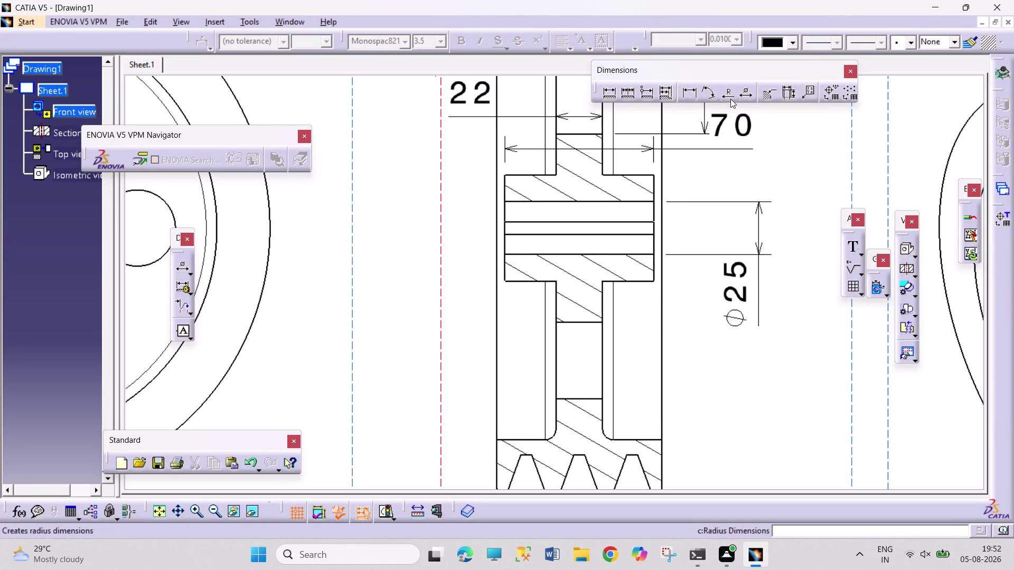
Add a Ø50 diameter dimension across the hub, placed right of the section.
click(747, 92)
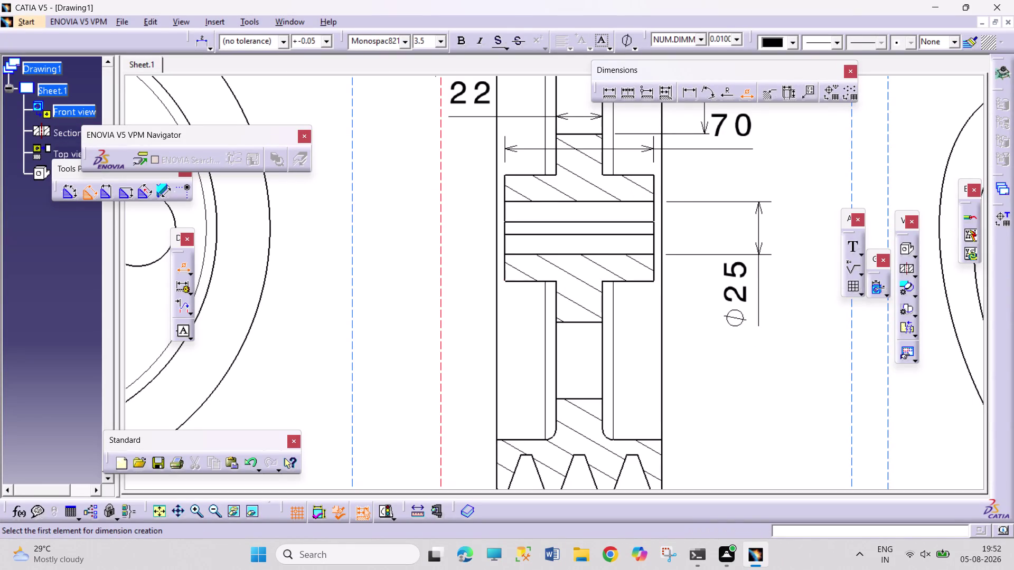
click(647, 174)
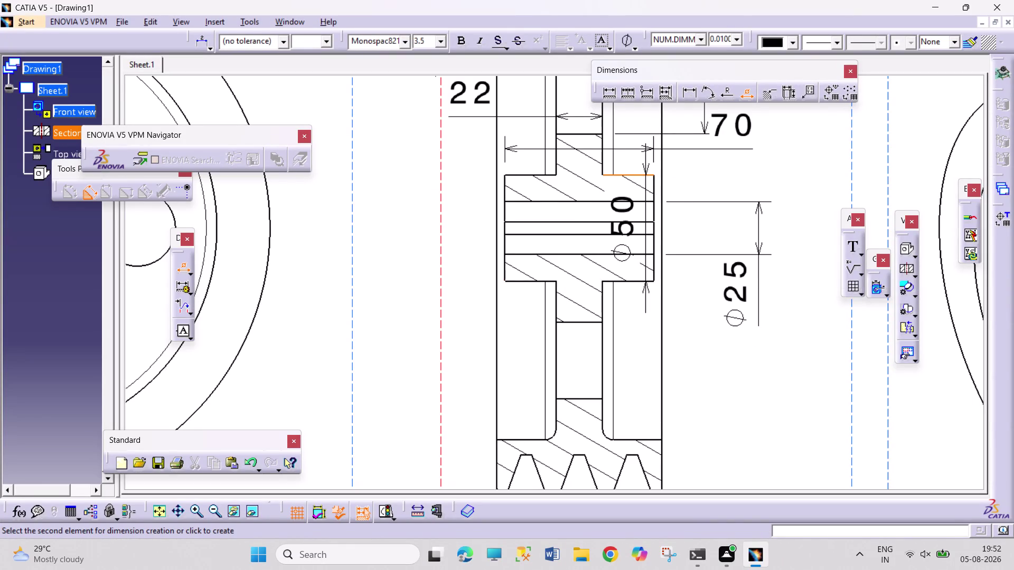
click(823, 237)
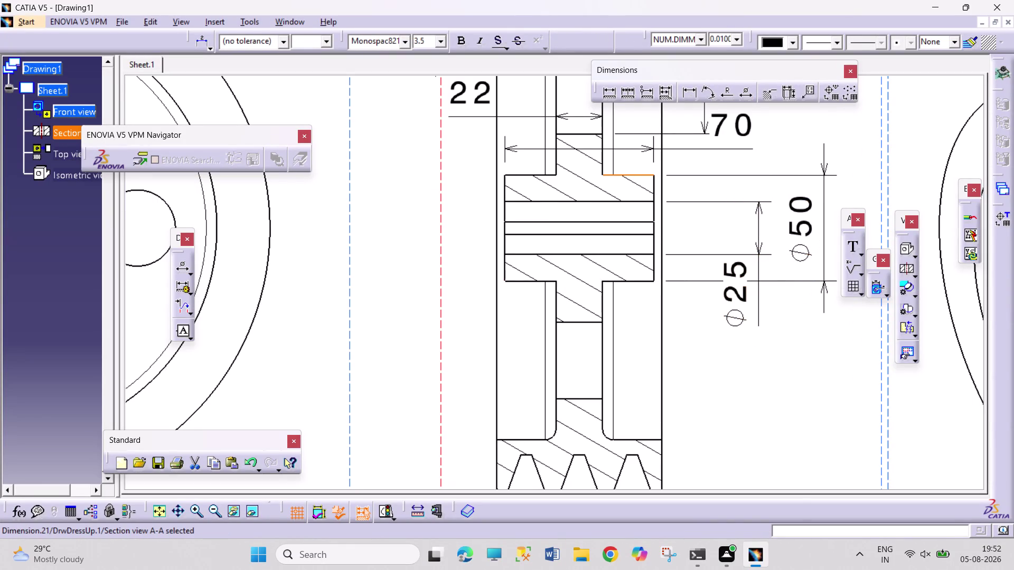
click(806, 340)
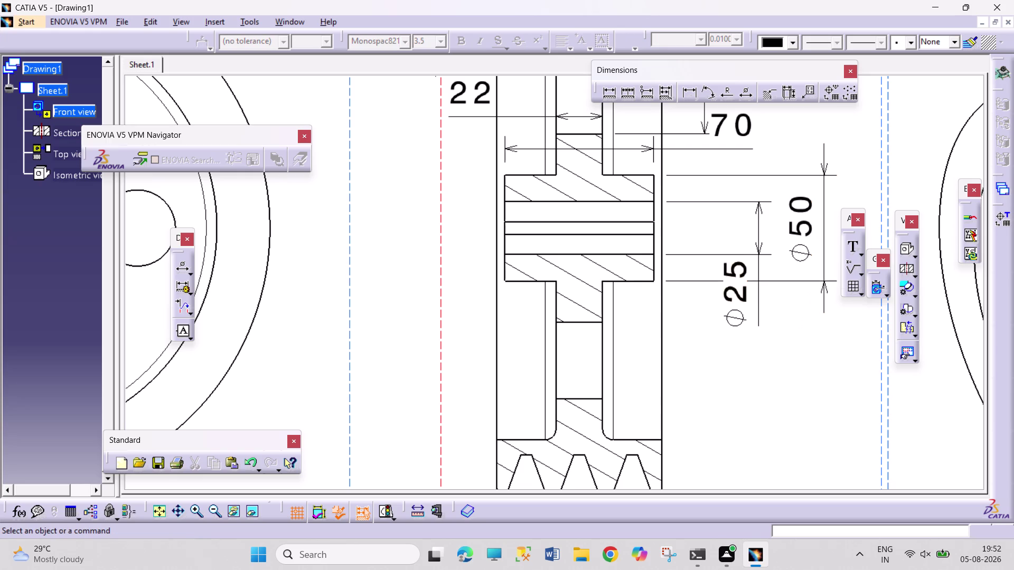
Drag the Ø25 dimension lower, then bring the upper section into view.
drag(730, 296, 747, 295)
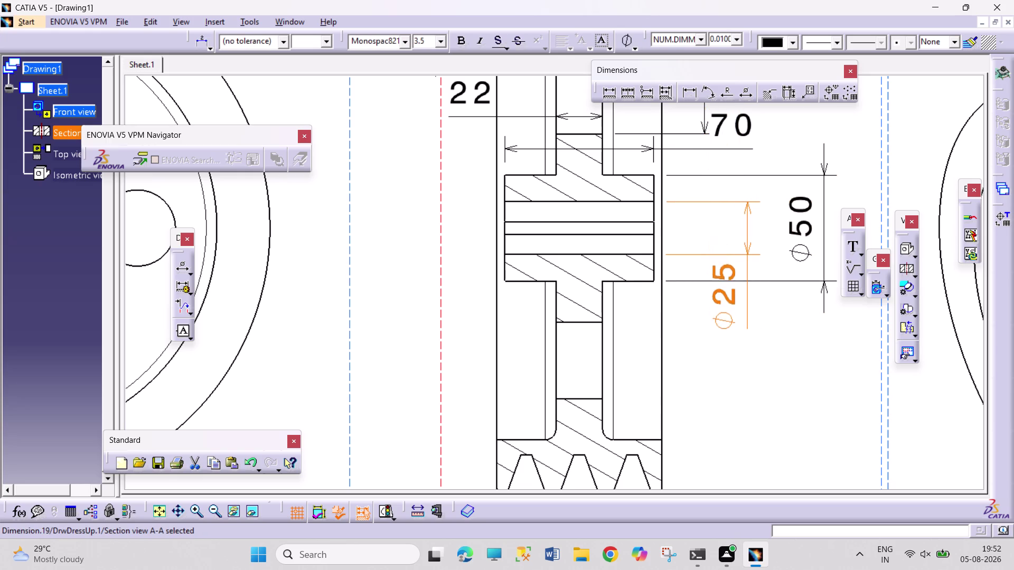
drag(747, 295, 751, 321)
click(809, 377)
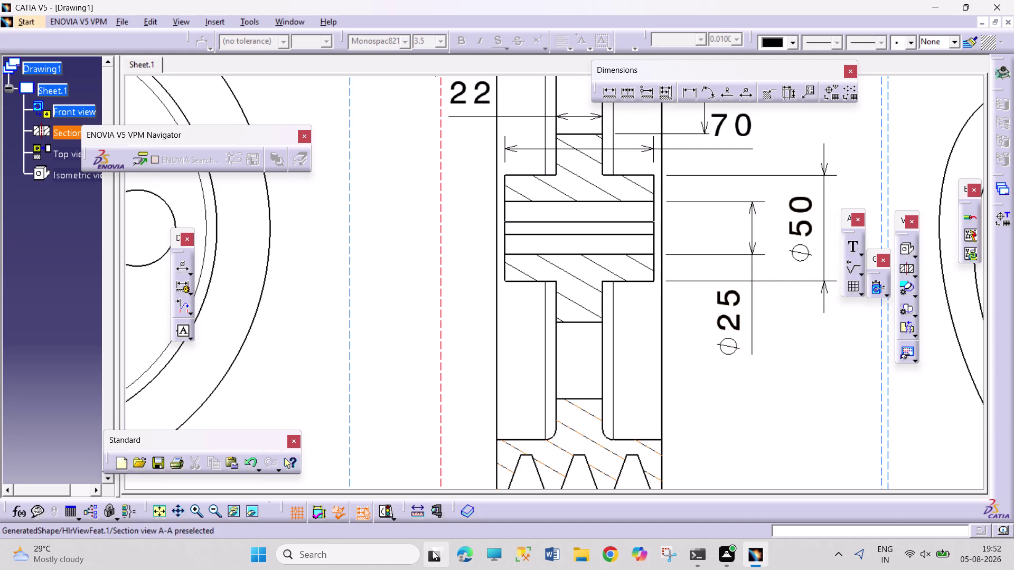
click(216, 512)
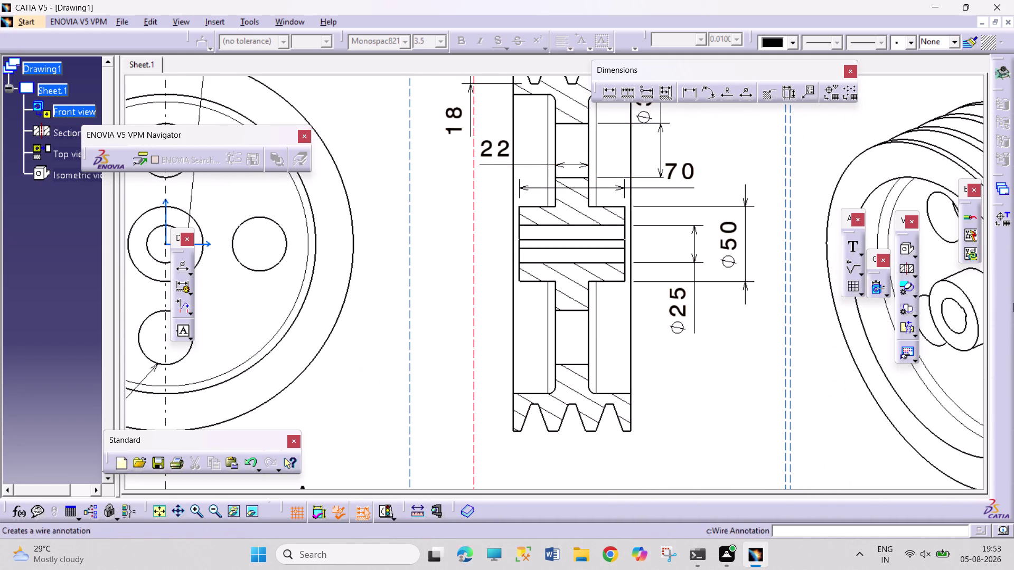
middle_drag(704, 359, 696, 364)
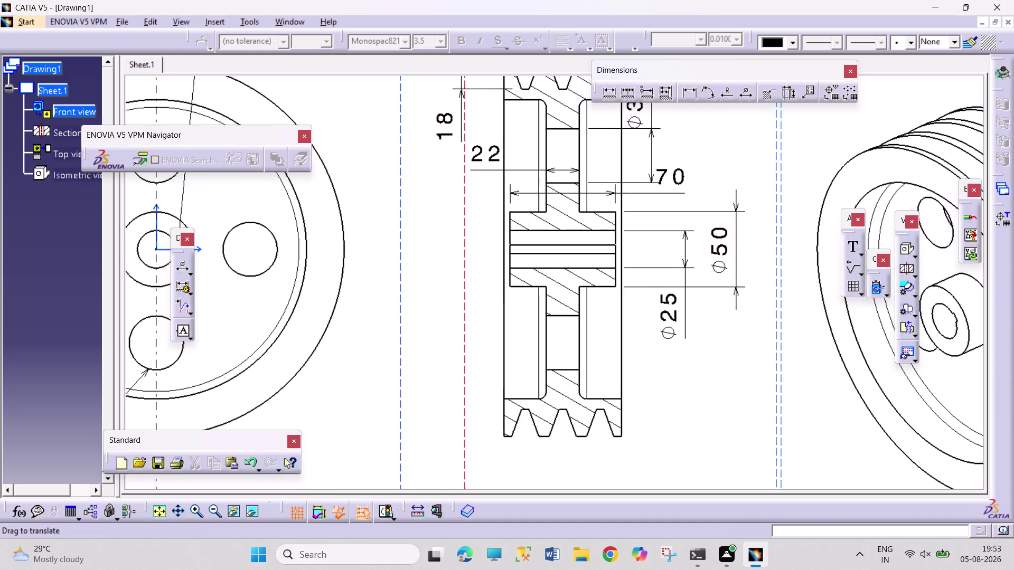
middle_drag(695, 364, 656, 419)
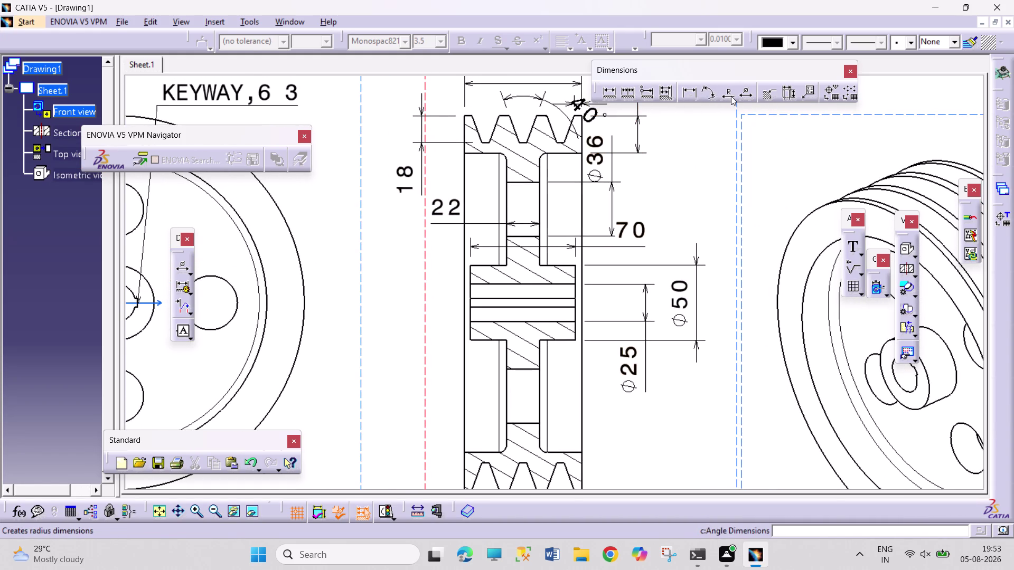
Dimension the pulley's outer rim as Ø250, placed to the right.
click(744, 95)
middle_drag(613, 450, 613, 450)
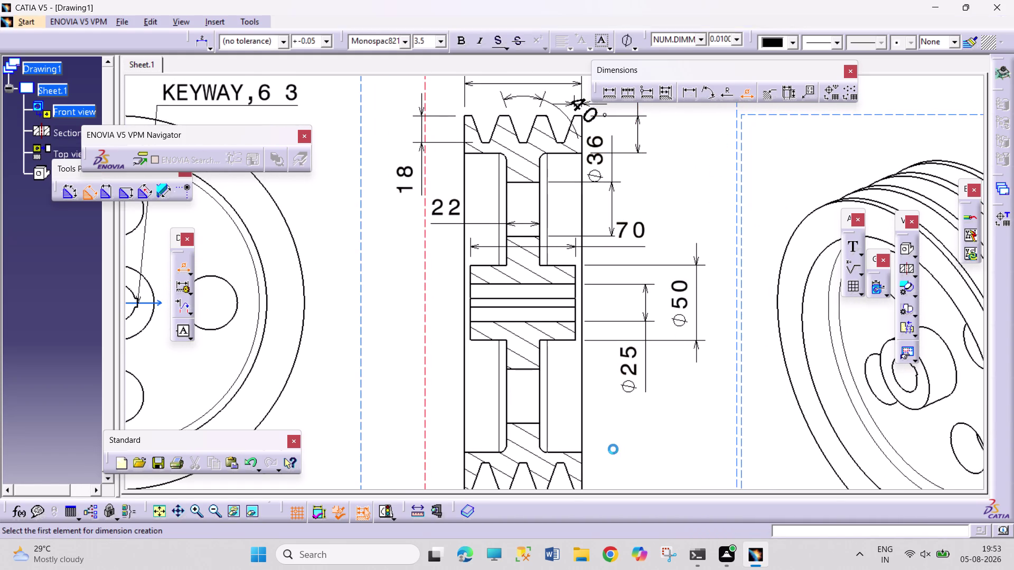
middle_drag(613, 450, 604, 342)
click(570, 381)
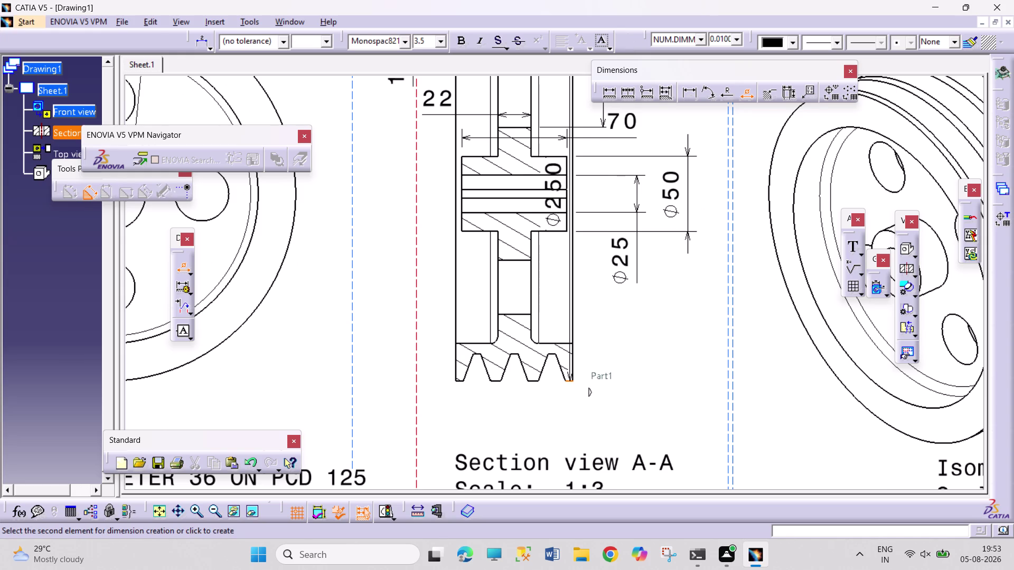
click(728, 295)
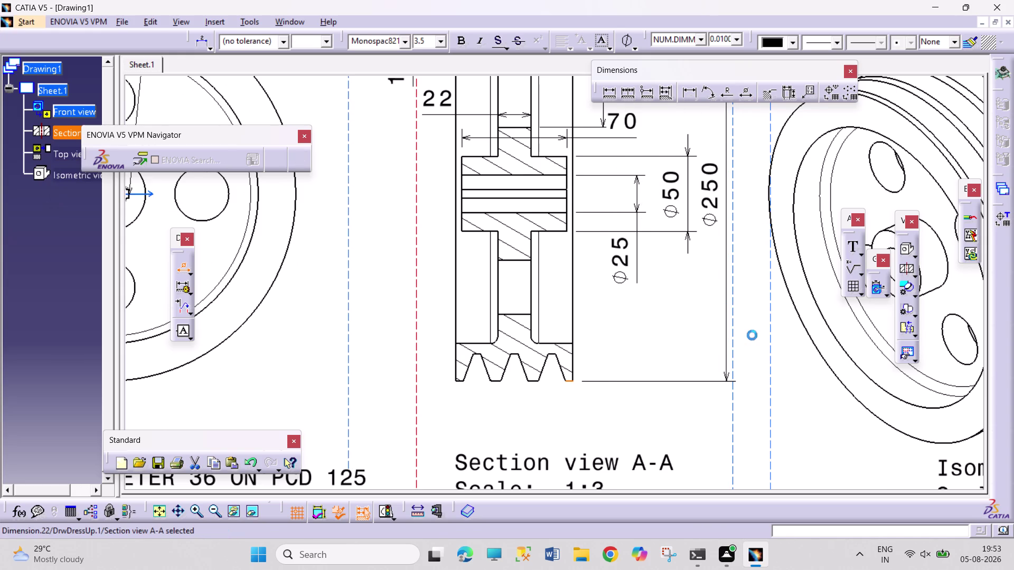
click(801, 401)
Shift the Ø25 dimension upward and reposition its text.
drag(627, 264, 627, 264)
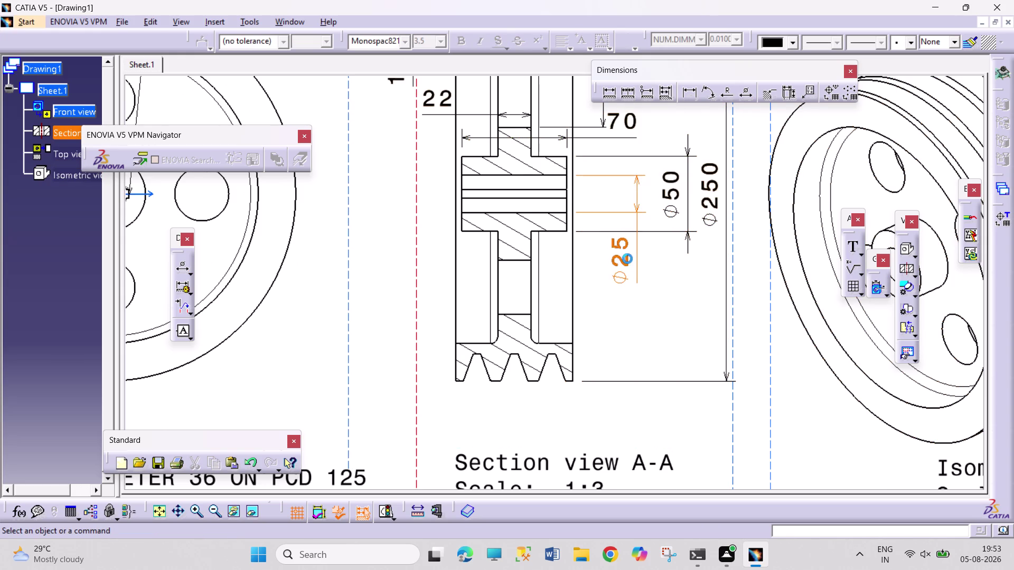
drag(627, 263, 625, 252)
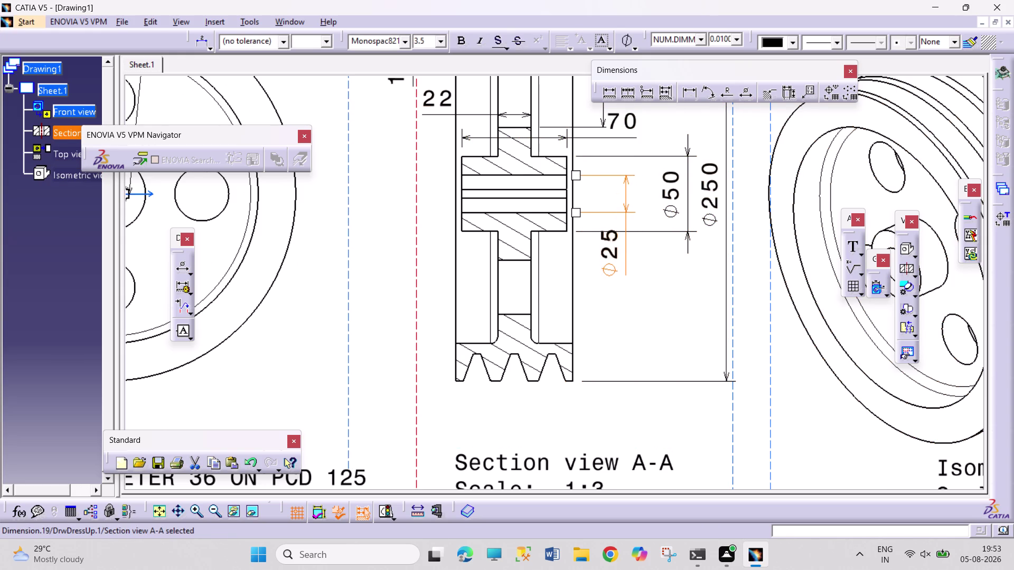
drag(611, 263, 615, 281)
click(659, 310)
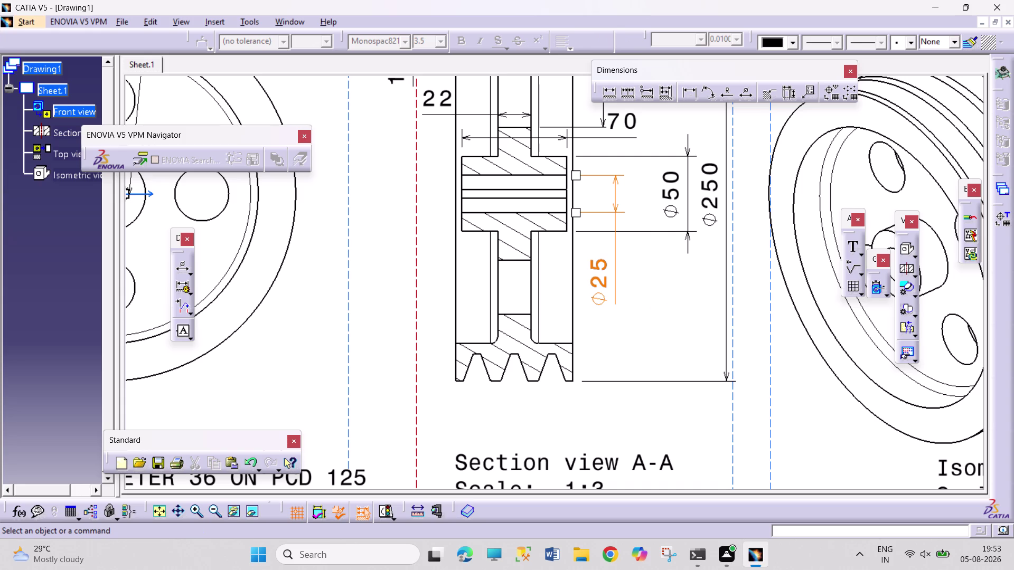
Move the Ø36 dimension further right, clear of the grooves.
middle_drag(659, 308, 660, 368)
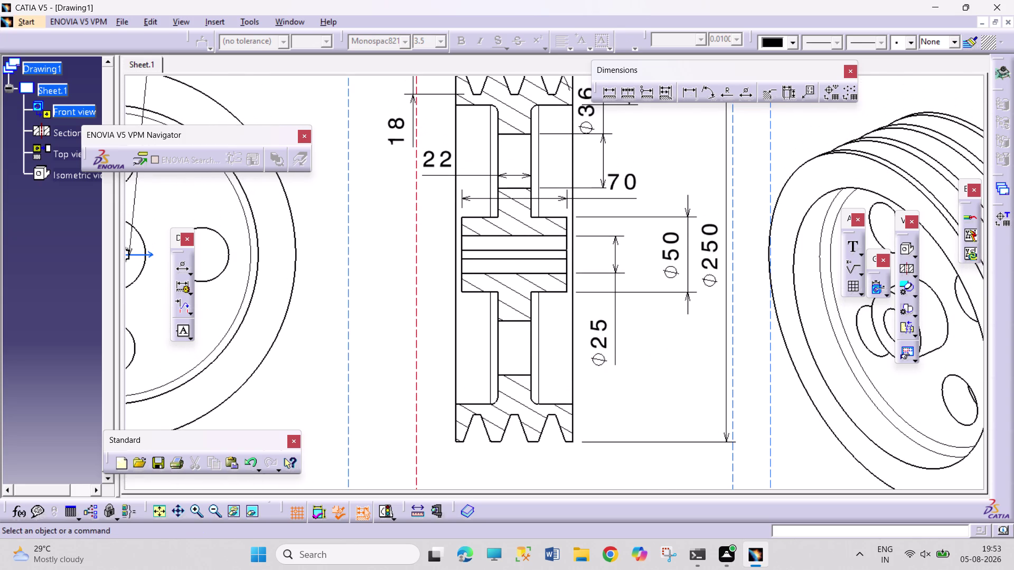
middle_drag(654, 319, 671, 410)
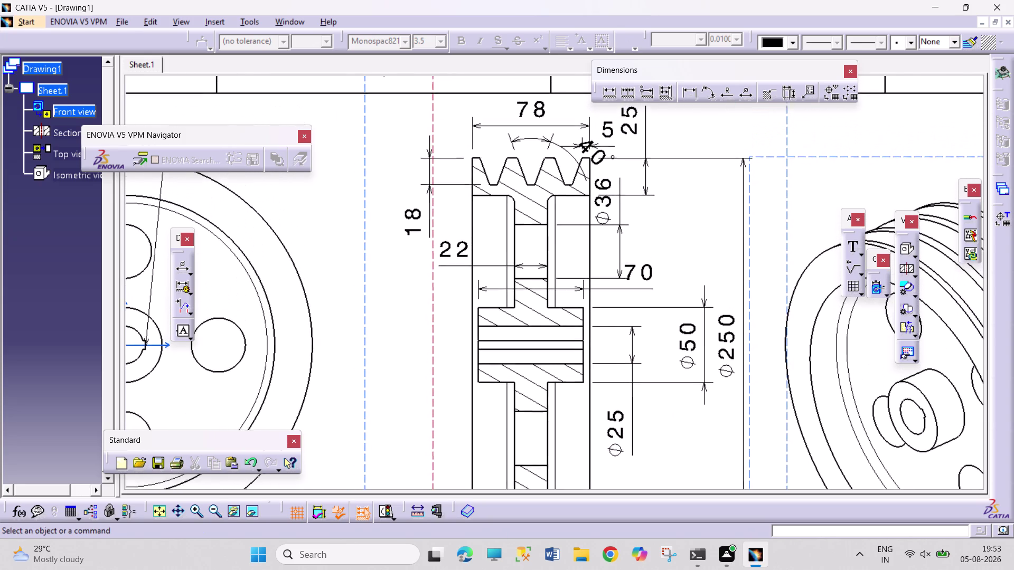
middle_drag(671, 410, 671, 416)
drag(608, 213, 690, 226)
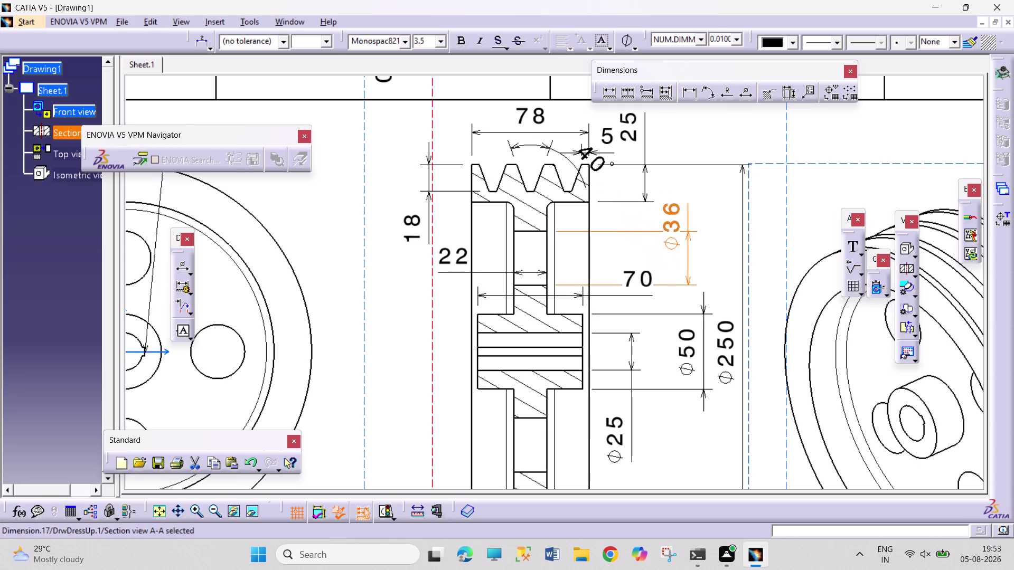
drag(690, 225, 694, 237)
click(720, 268)
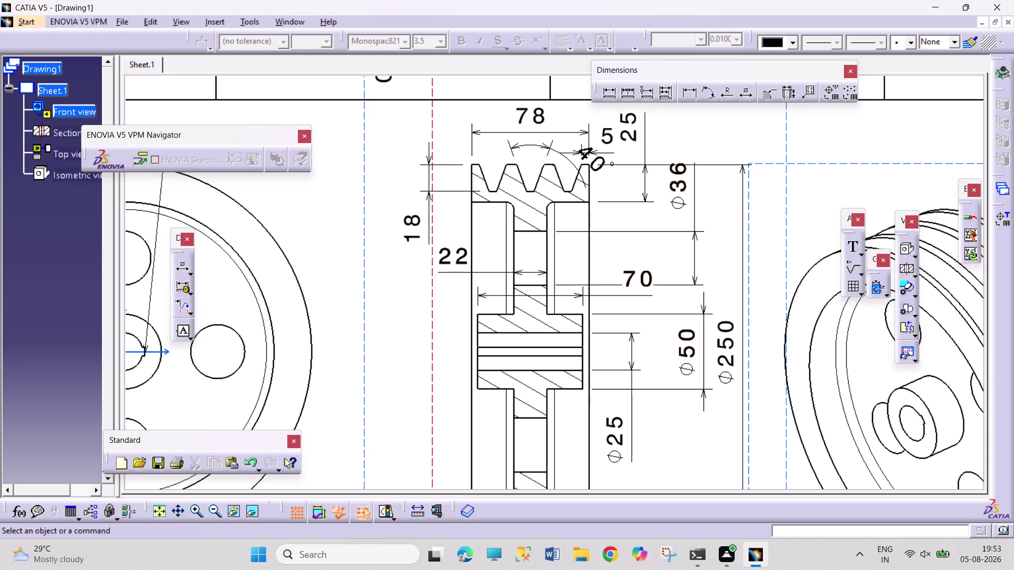
Nudge the 40° angle dimension away from its neighbours, then show the whole sheet.
drag(595, 159, 607, 177)
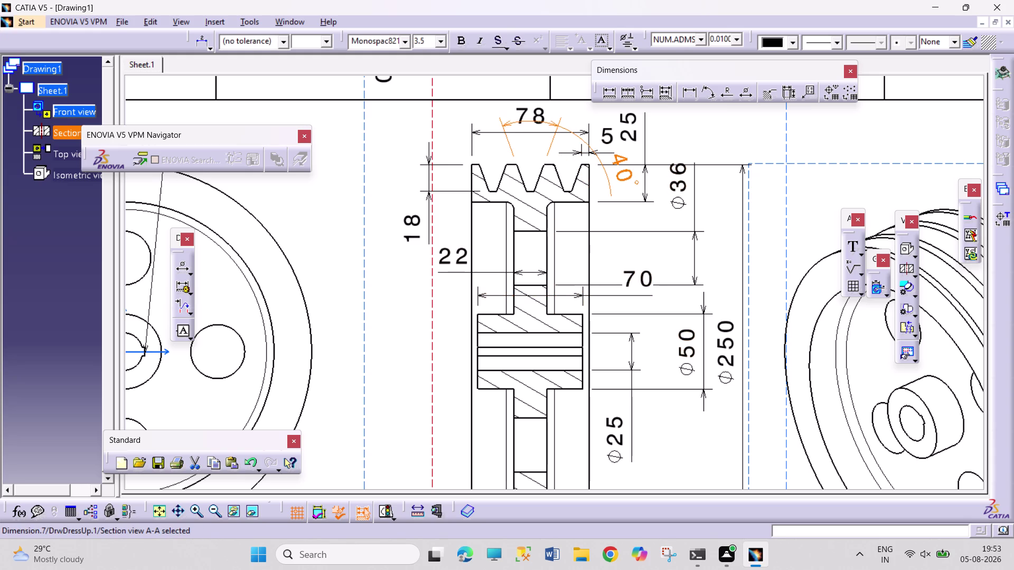
drag(607, 178, 607, 179)
click(685, 142)
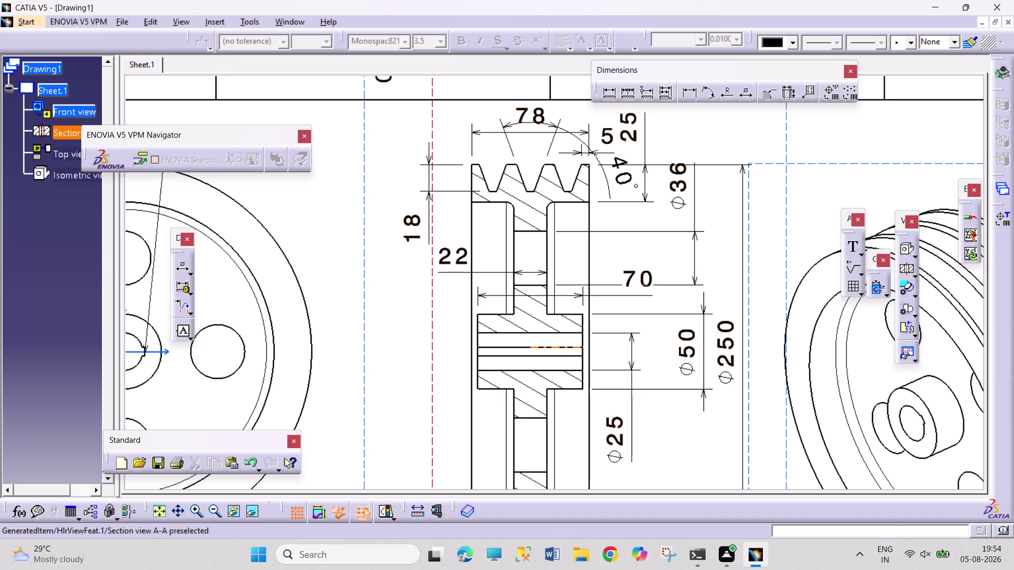
click(164, 506)
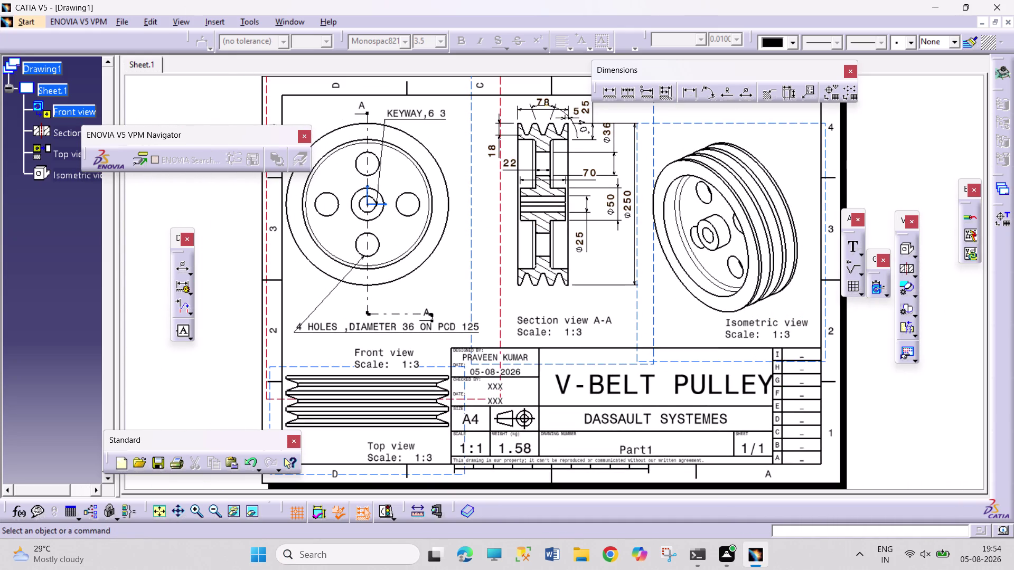
Open and dismiss the front view's context menu, then select the front view.
right_click(504, 286)
right_click(501, 276)
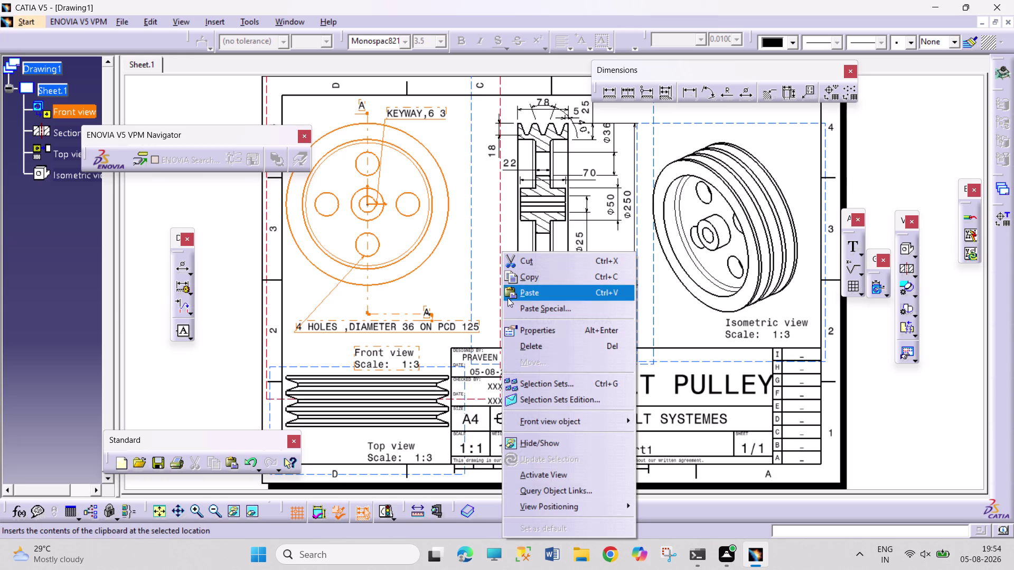
click(681, 317)
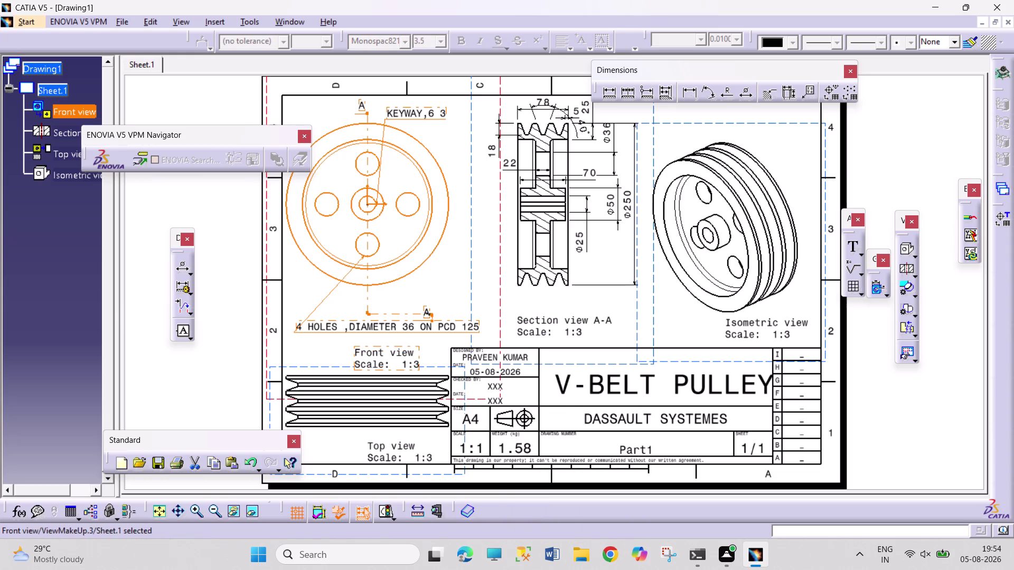
double_click(685, 307)
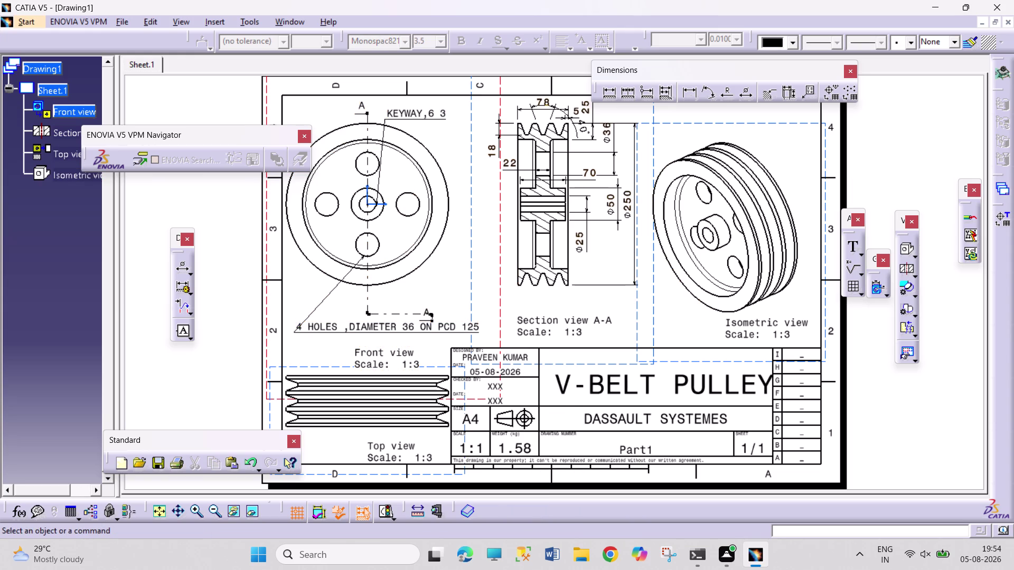
right_click(502, 274)
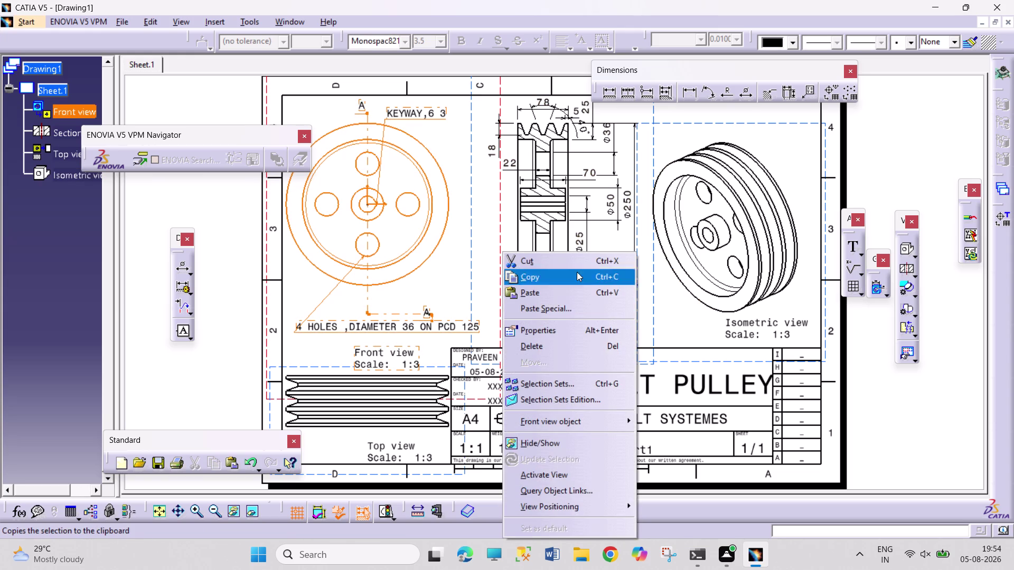
click(677, 319)
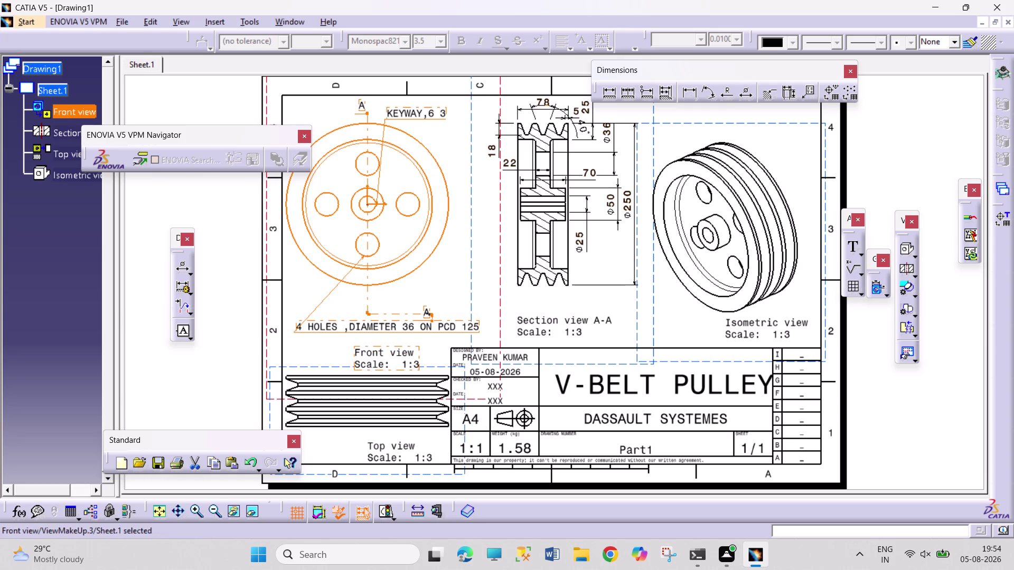
Open the contextual menu for Section view A-A.
double_click(564, 259)
right_click(542, 203)
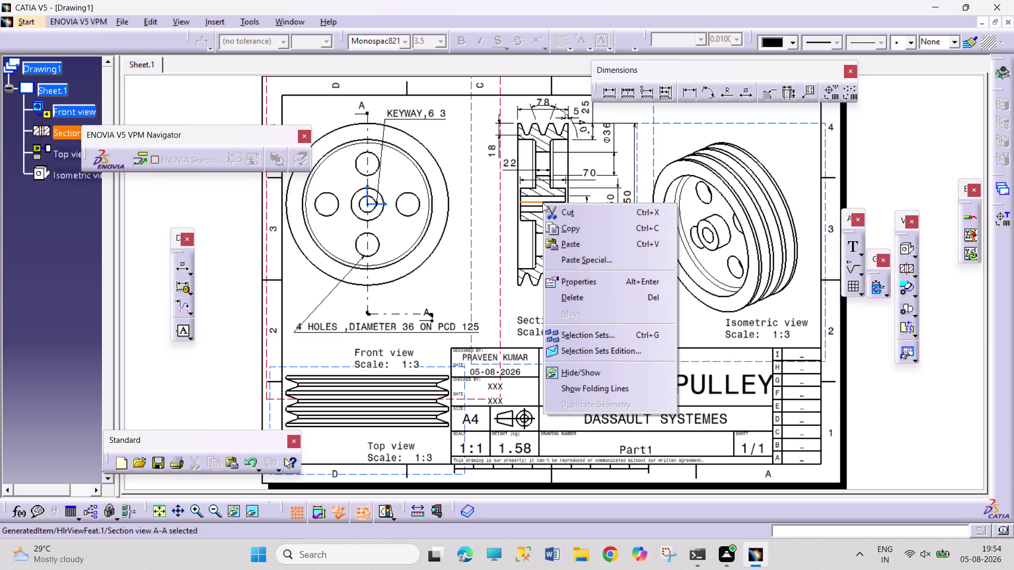
click(696, 131)
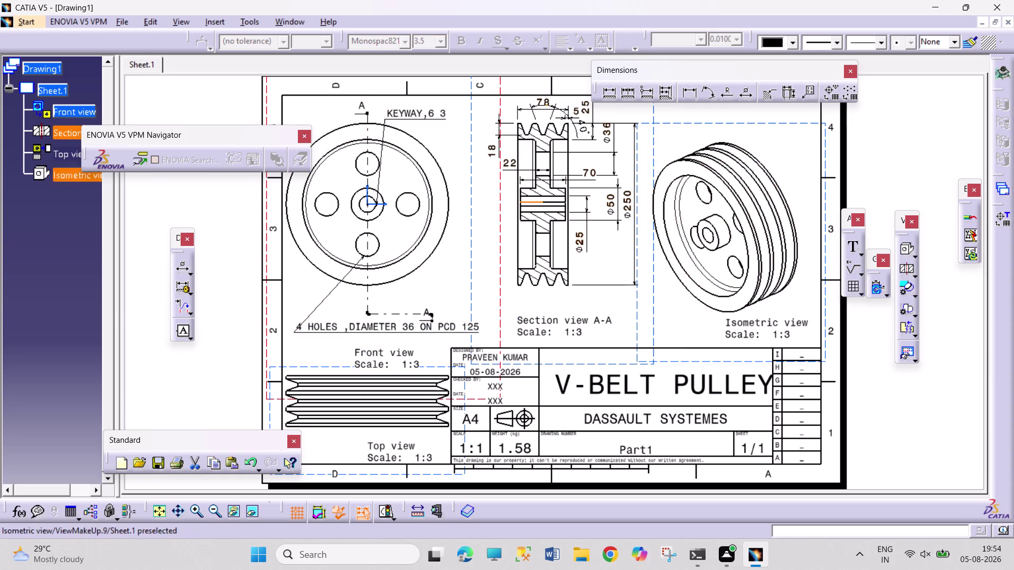
right_click(500, 299)
click(597, 323)
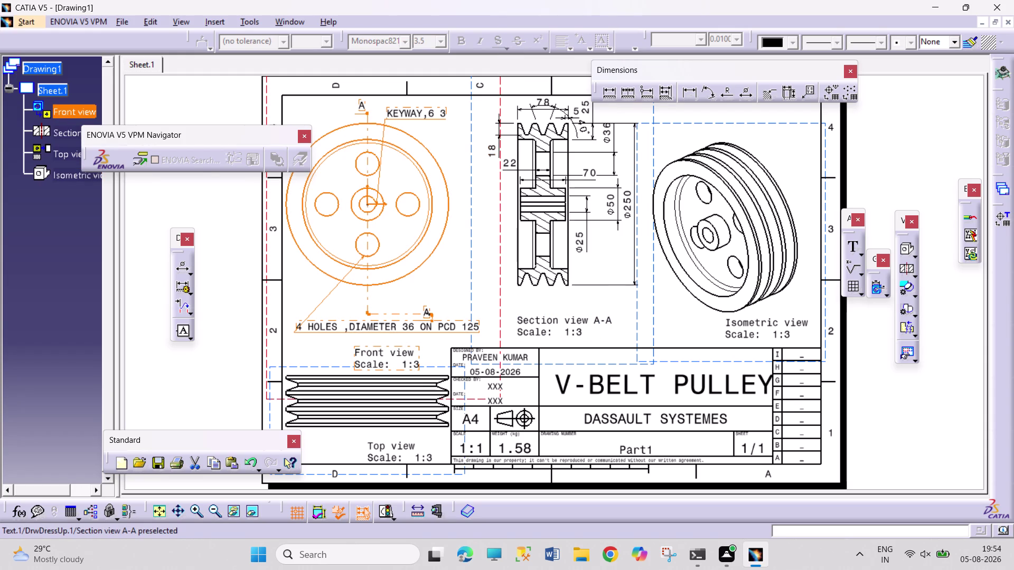
right_click(652, 322)
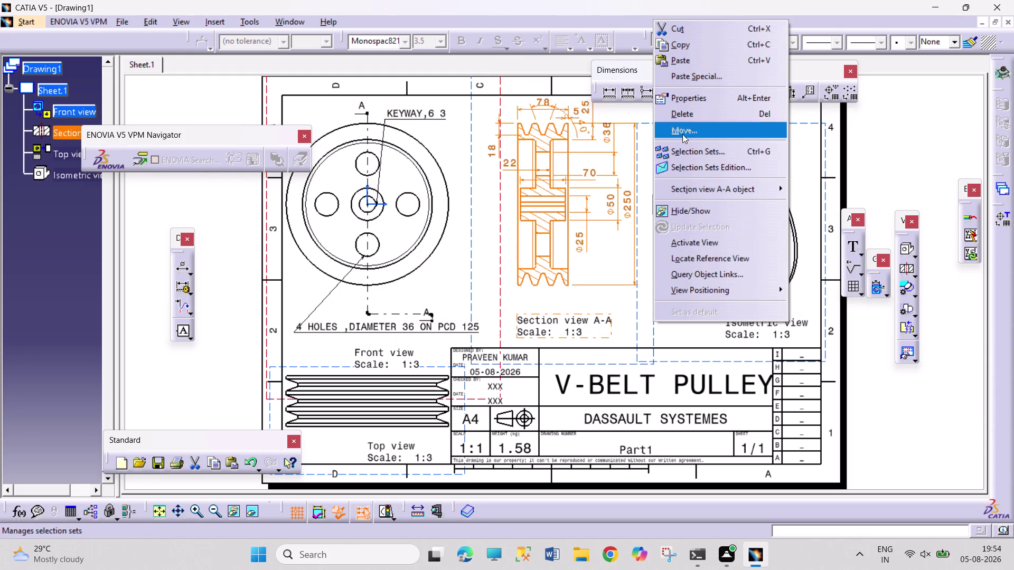
Turn on hidden lines, center lines and axes in Section view A-A properties.
click(691, 96)
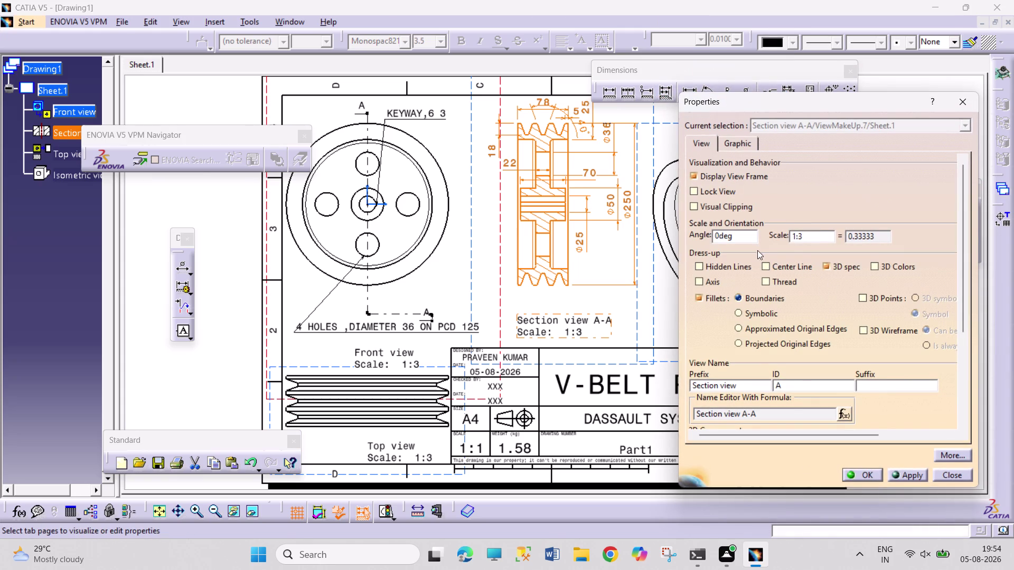
click(780, 265)
click(714, 265)
click(705, 283)
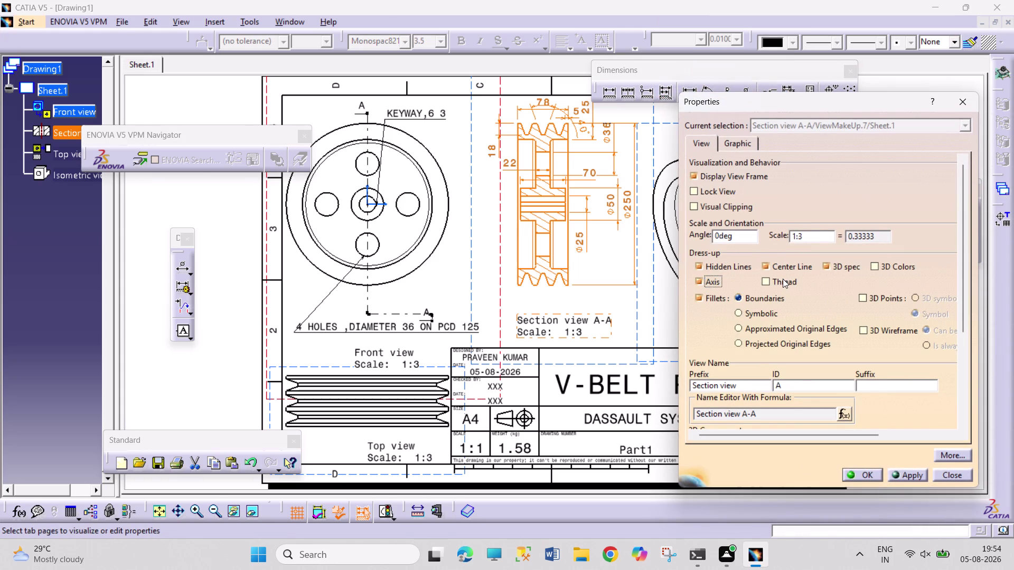
click(782, 279)
click(783, 279)
click(763, 280)
click(853, 470)
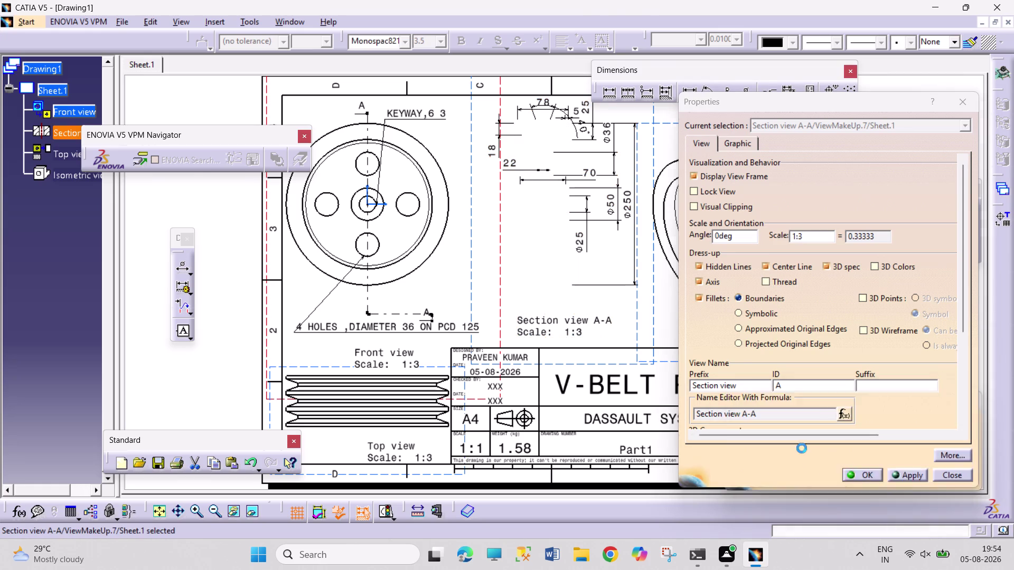
click(902, 428)
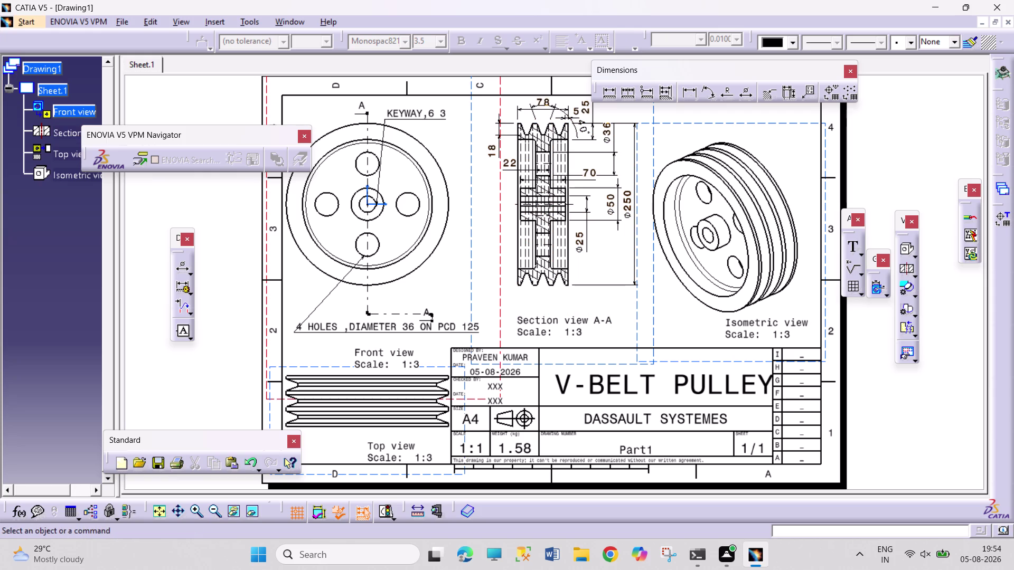
Turn center lines off in the section view's properties.
click(651, 323)
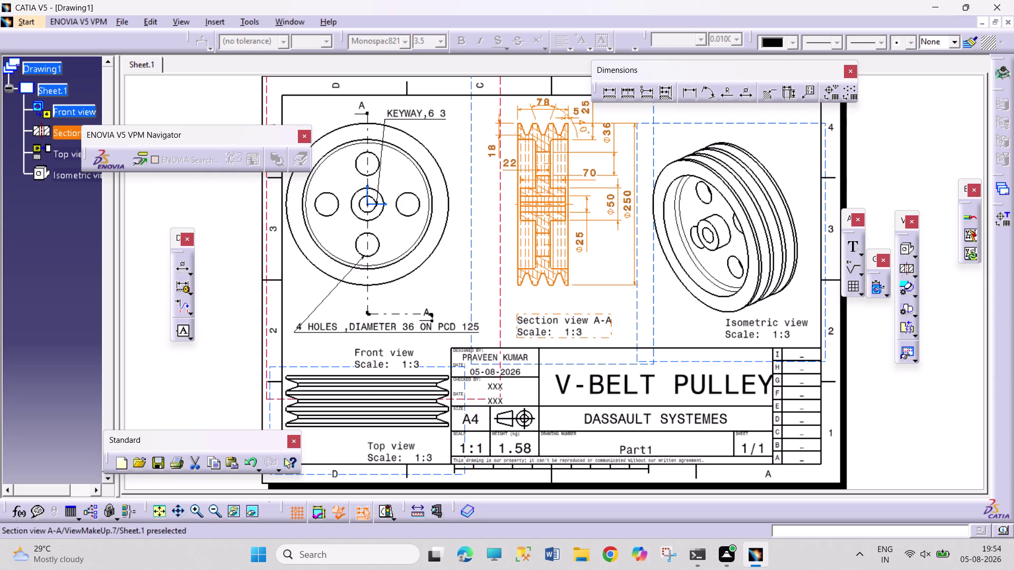
right_click(652, 323)
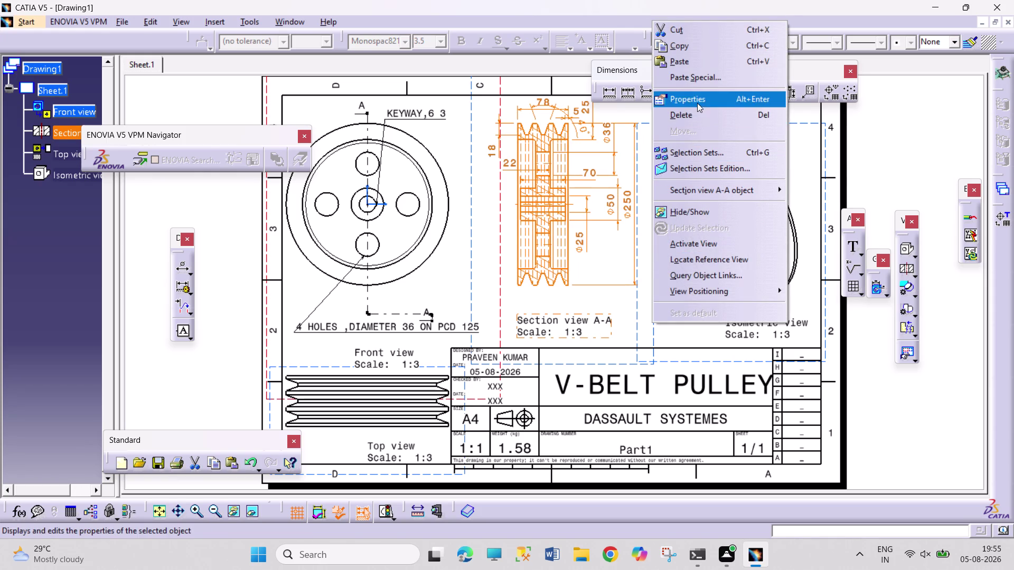
click(697, 103)
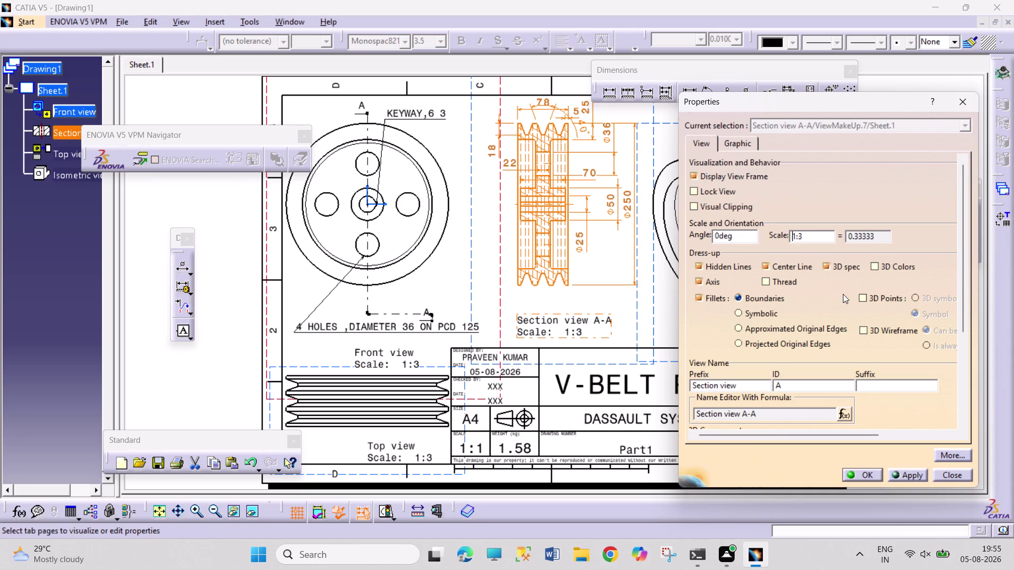
click(790, 268)
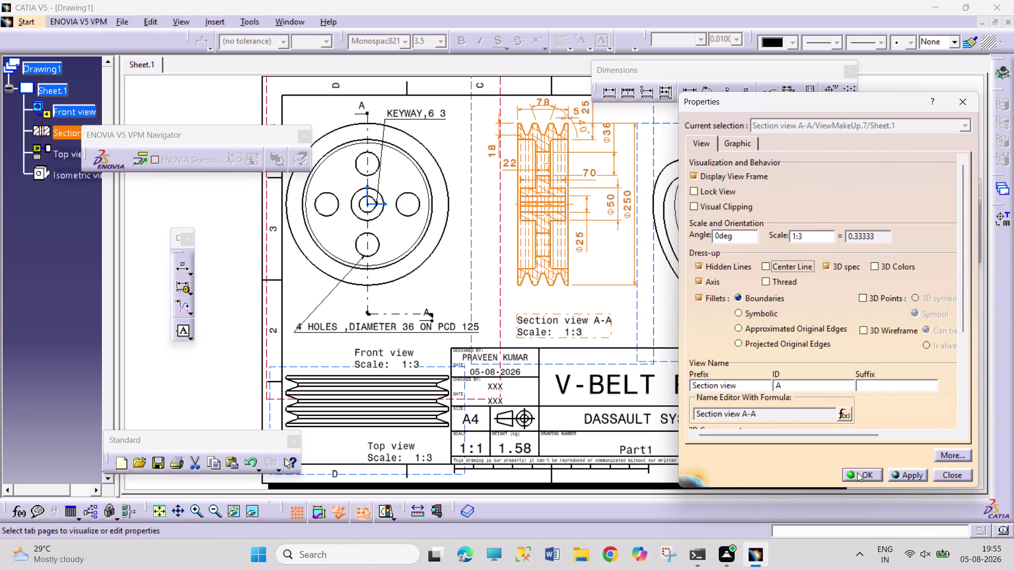
click(857, 473)
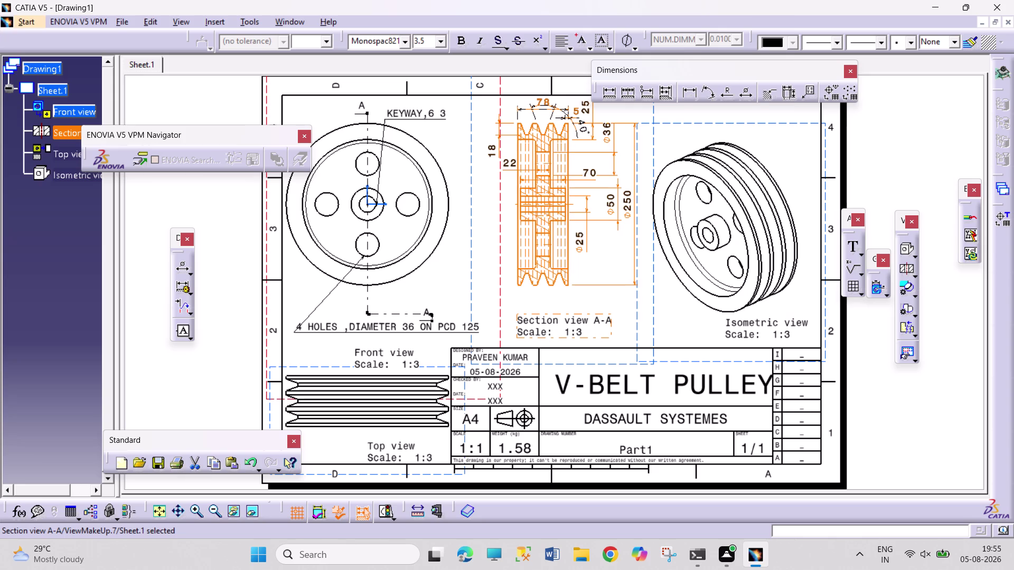
Turn off 3D specifications, restore center lines, and apply the section view settings.
right_click(655, 308)
click(708, 84)
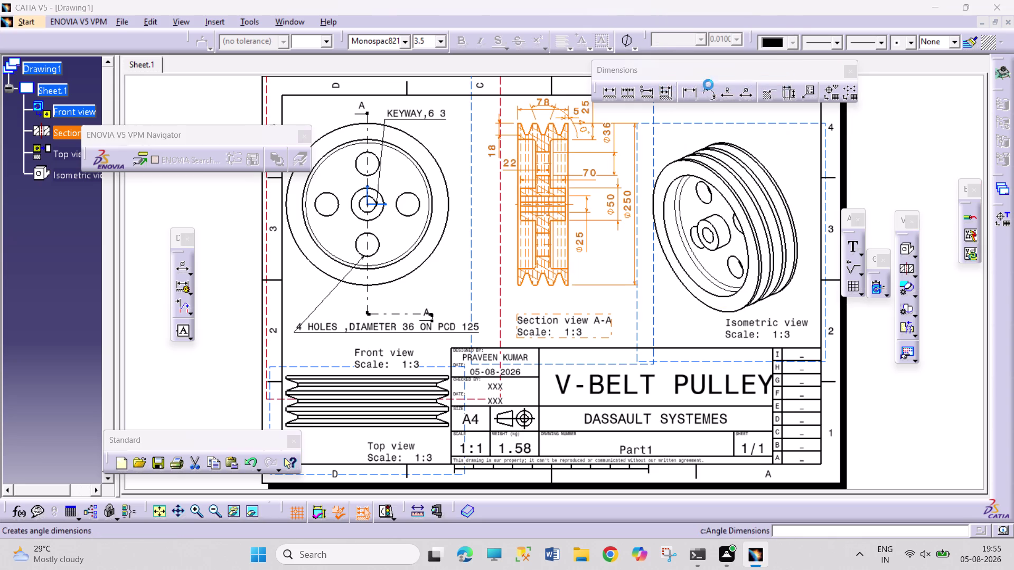
click(830, 267)
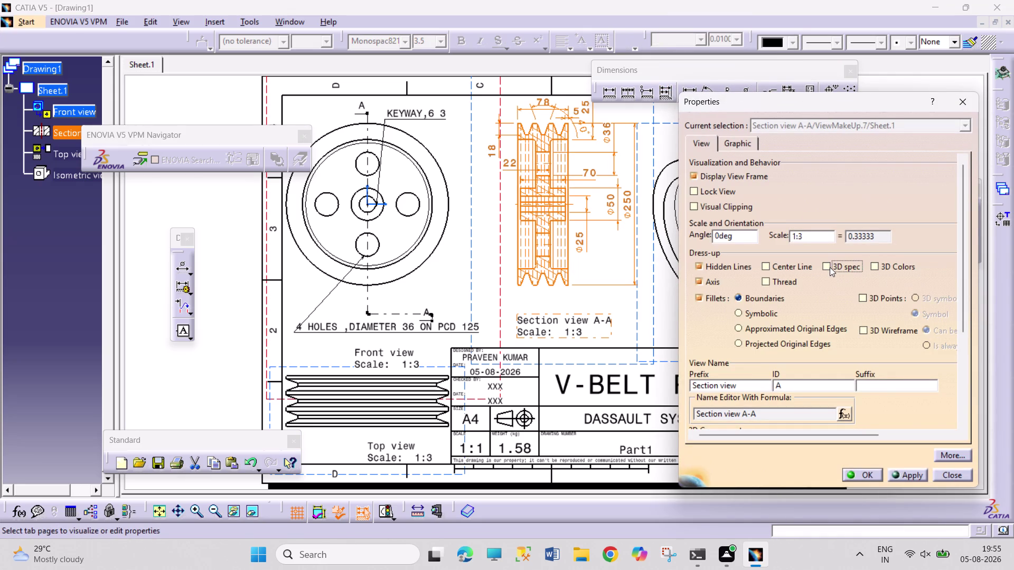
click(782, 264)
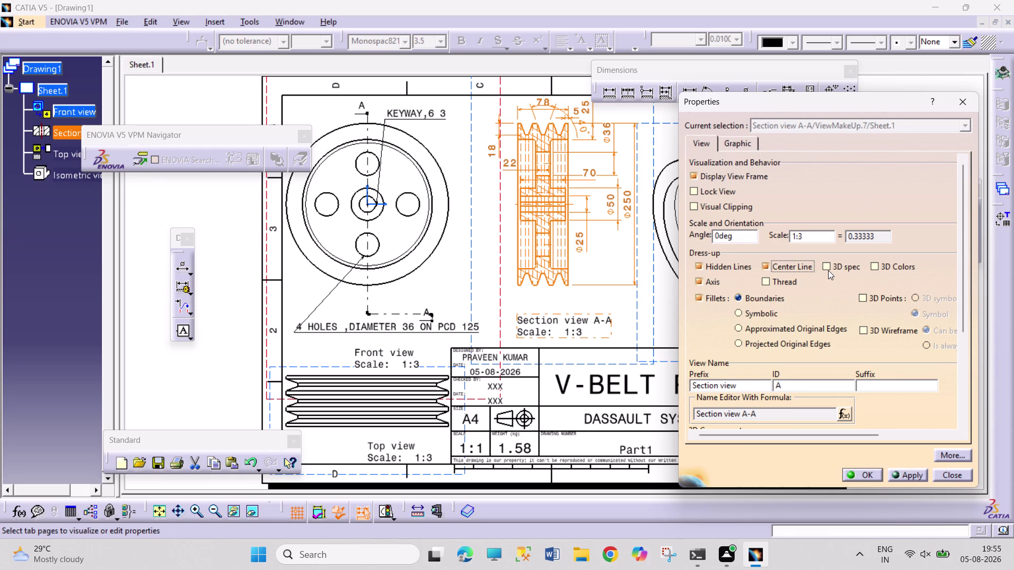
click(732, 269)
click(862, 471)
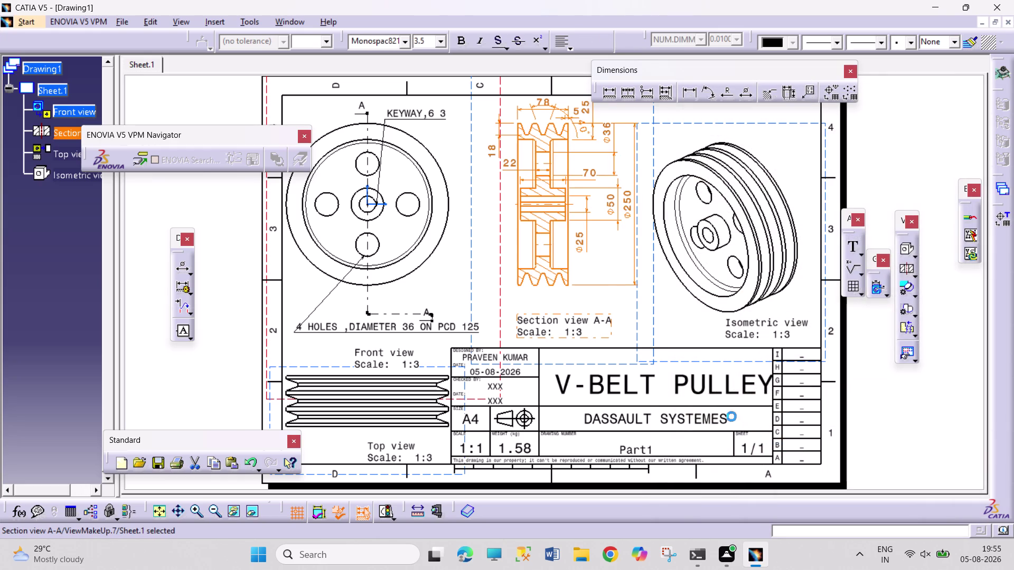
click(893, 384)
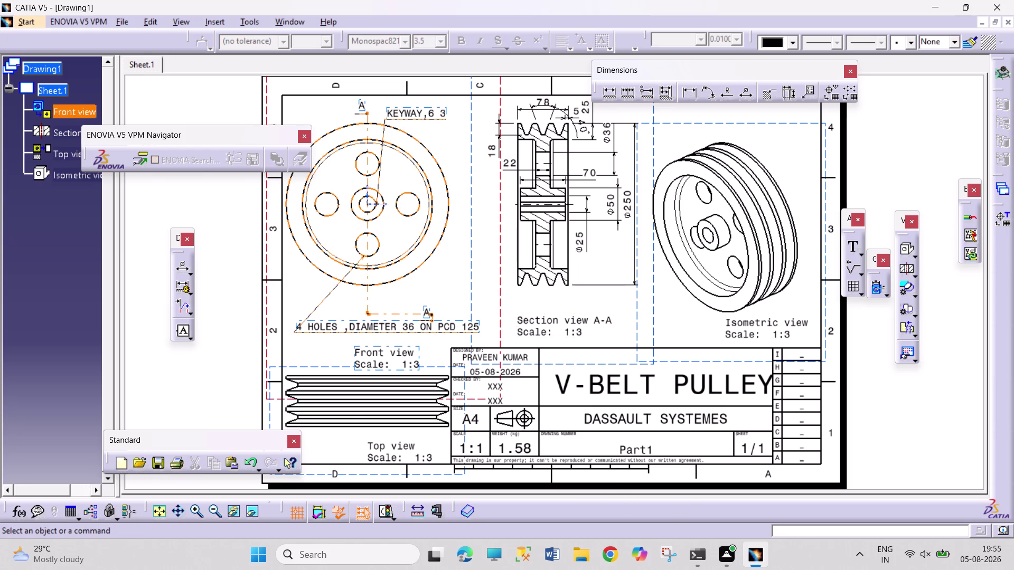
click(158, 512)
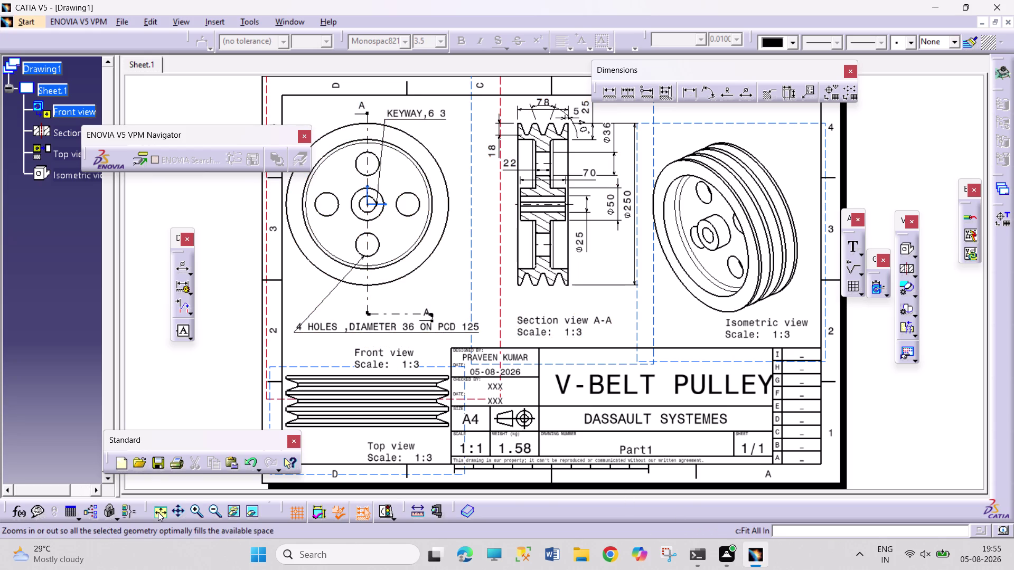
click(162, 512)
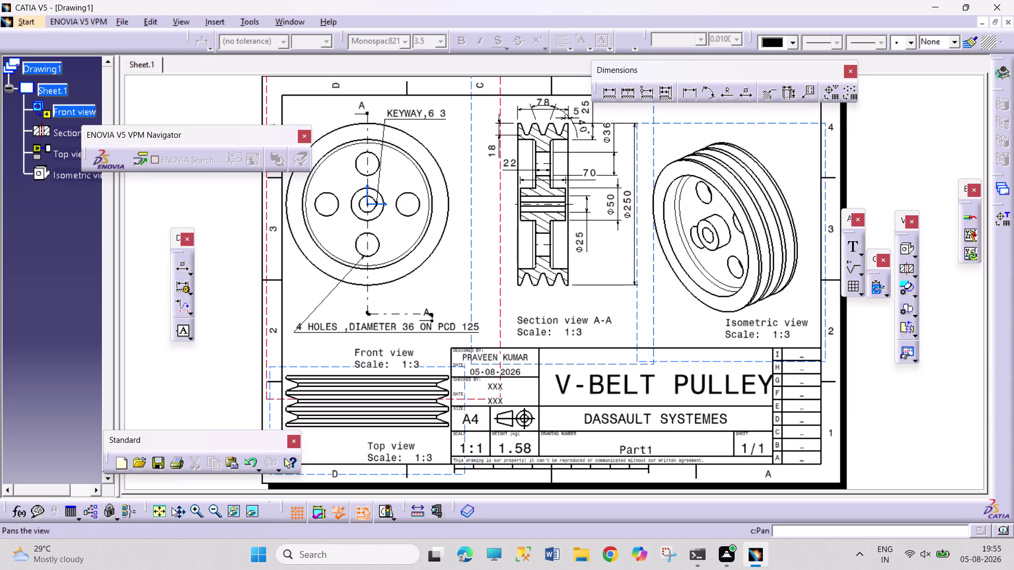
drag(874, 391, 885, 438)
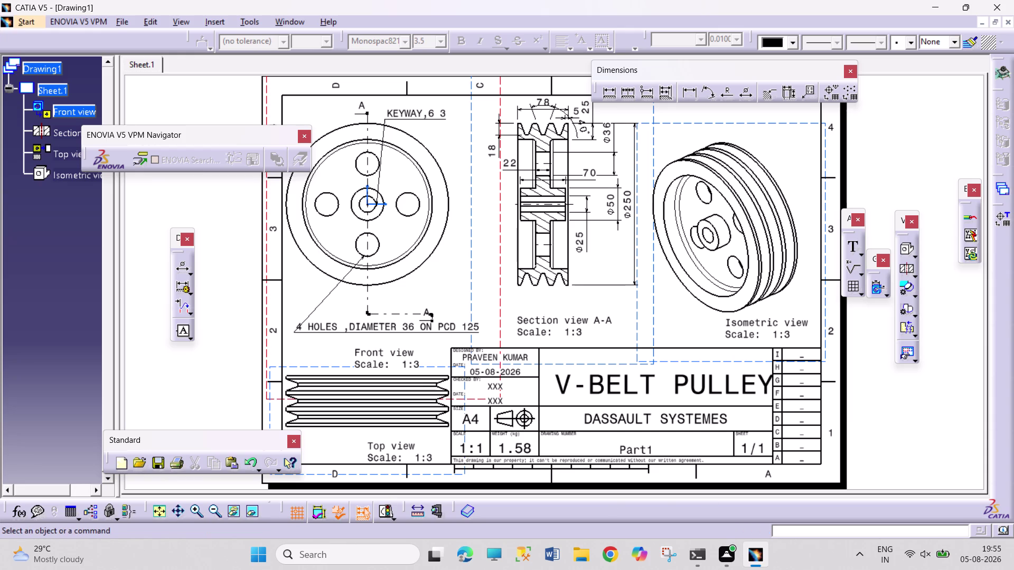
drag(885, 438, 965, 465)
drag(888, 386, 1008, 468)
drag(918, 375, 998, 465)
drag(937, 377, 1013, 473)
drag(949, 388, 1013, 455)
drag(943, 389, 1002, 456)
drag(942, 402, 991, 456)
drag(945, 406, 970, 456)
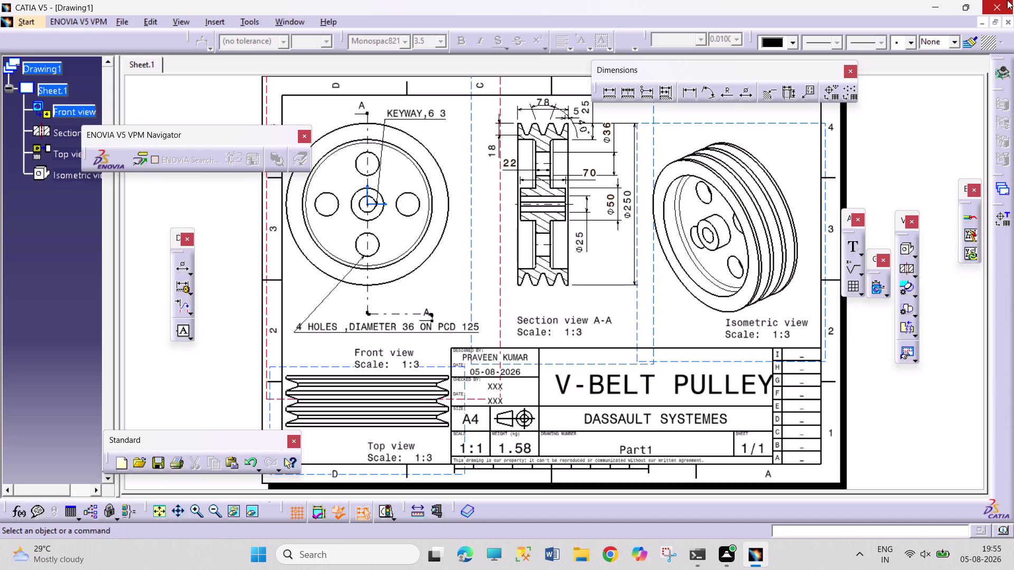
click(1013, 526)
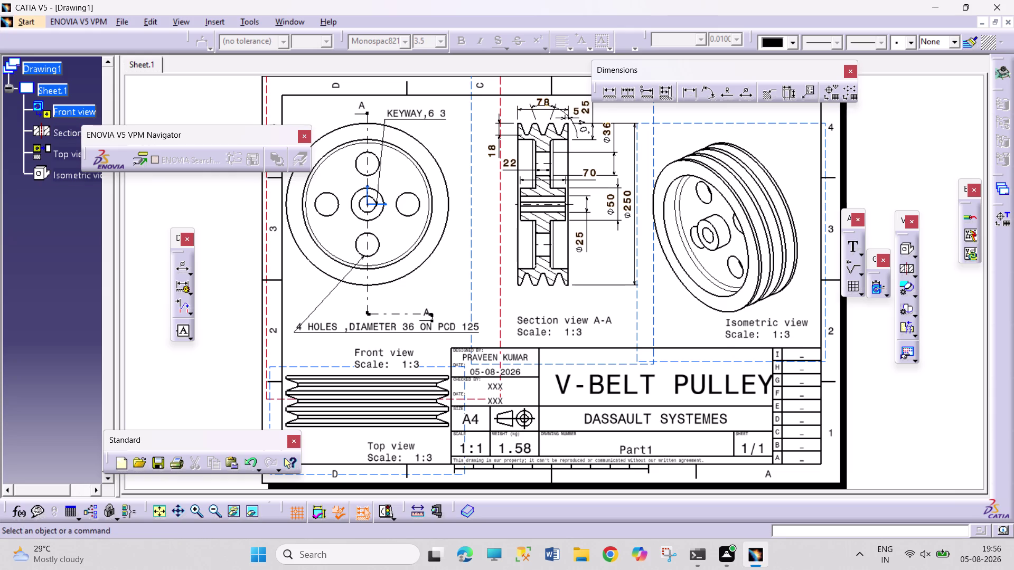
drag(322, 325, 325, 324)
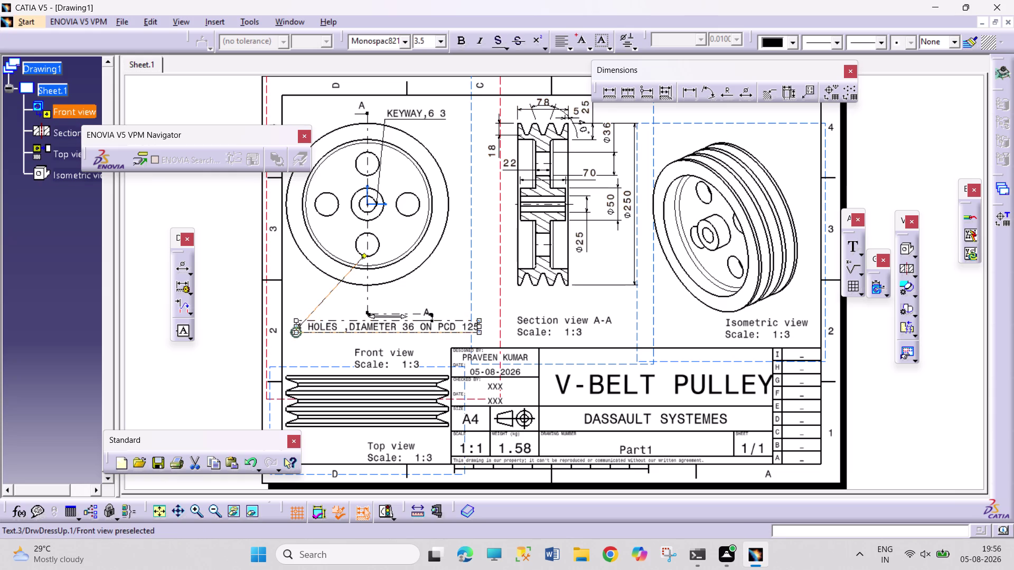
Nudge the '4 HOLES, DIAMETER 36 ON PCD 125' note slightly right.
drag(325, 324, 331, 324)
click(308, 293)
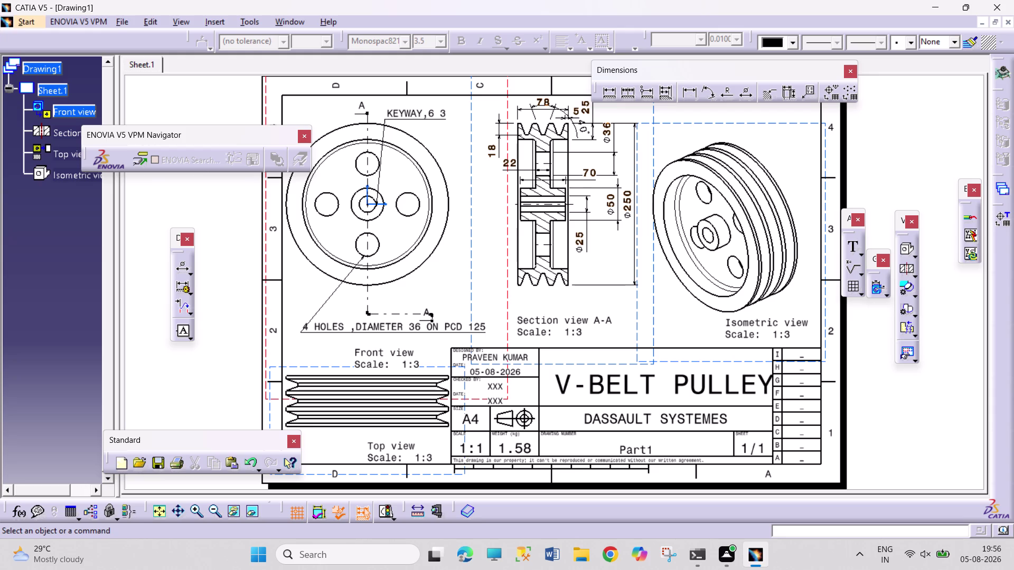
drag(882, 372, 961, 428)
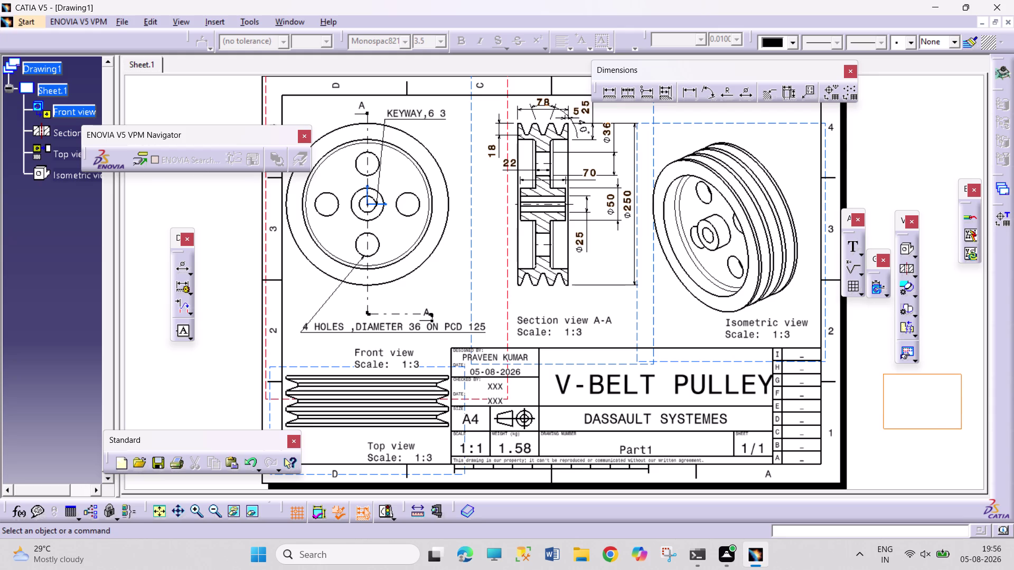
drag(858, 352, 941, 466)
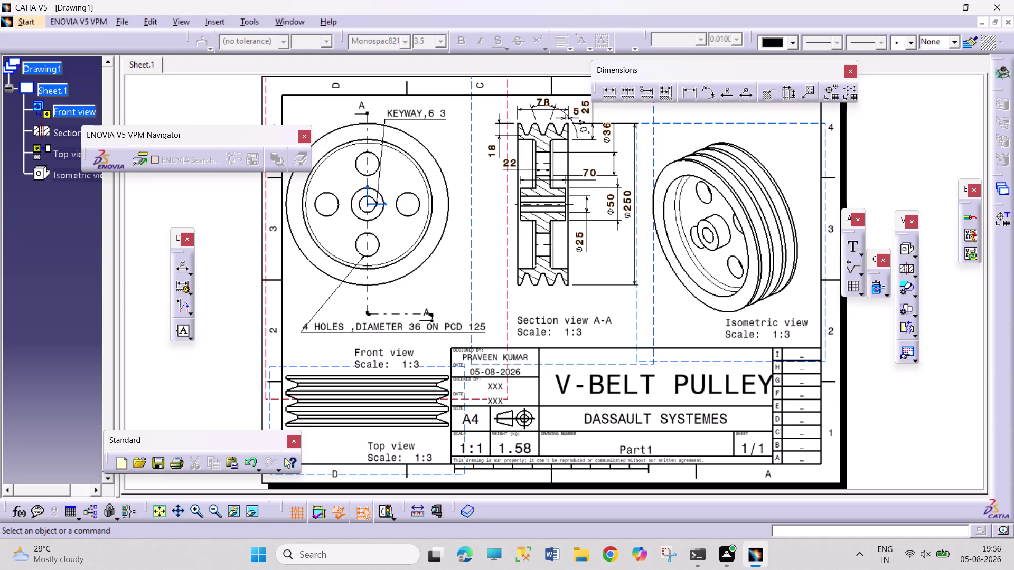
drag(876, 326, 958, 466)
drag(864, 330, 870, 350)
drag(870, 350, 954, 490)
drag(864, 335, 942, 466)
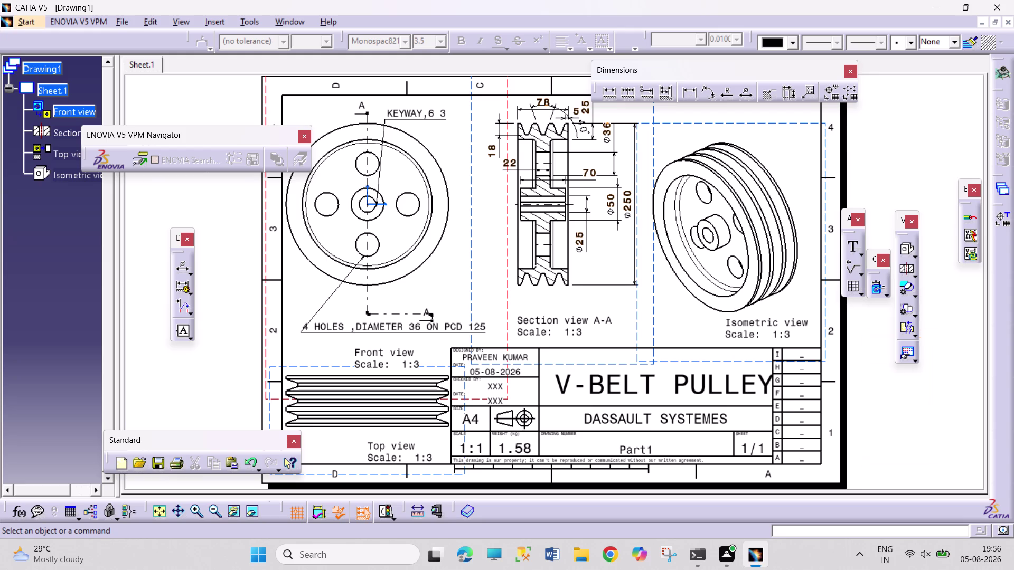
drag(941, 466, 941, 462)
drag(862, 317, 954, 482)
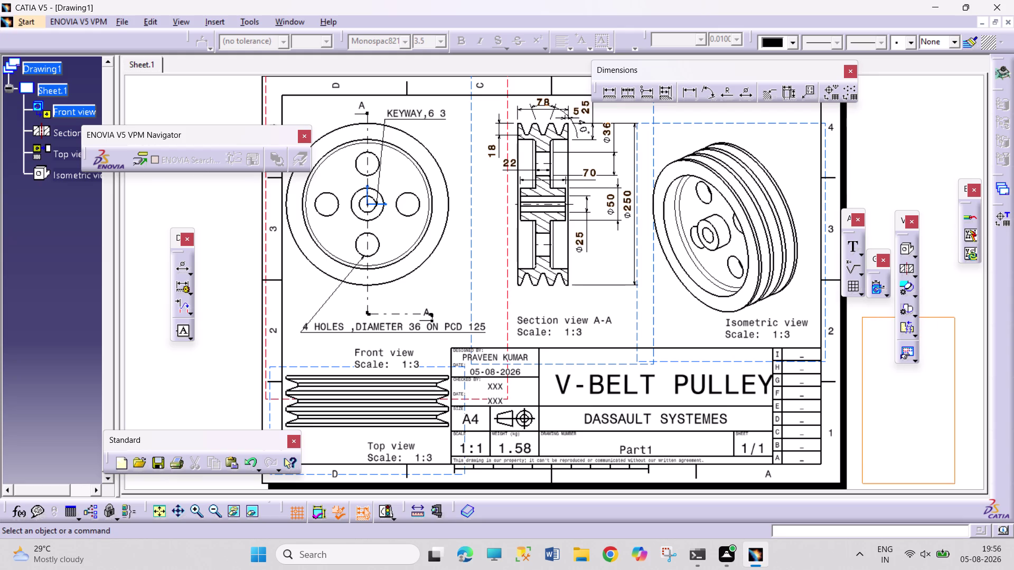
drag(955, 483, 954, 476)
drag(872, 325, 951, 495)
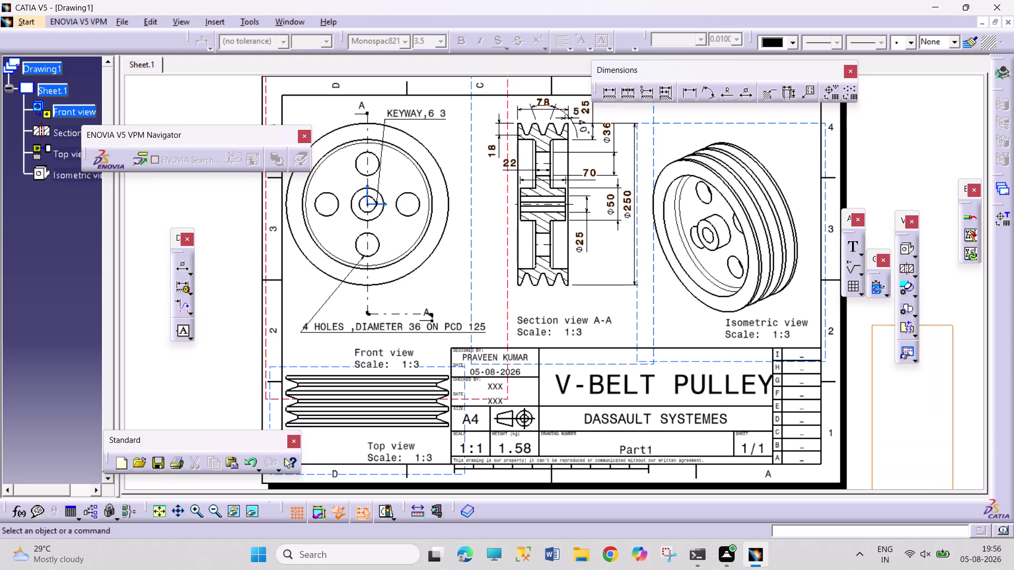
drag(952, 495, 952, 494)
drag(875, 319, 953, 469)
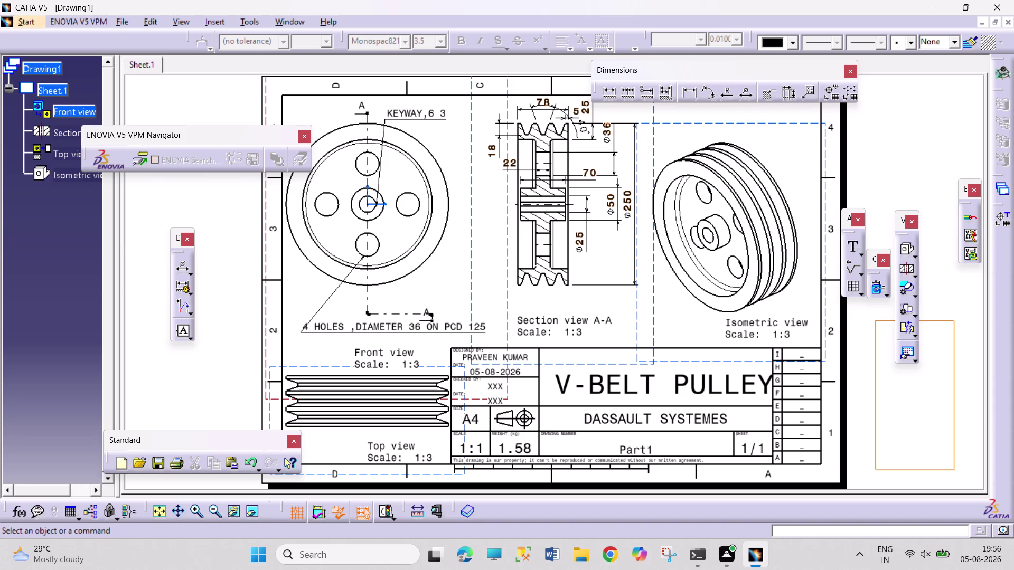
drag(954, 469, 955, 473)
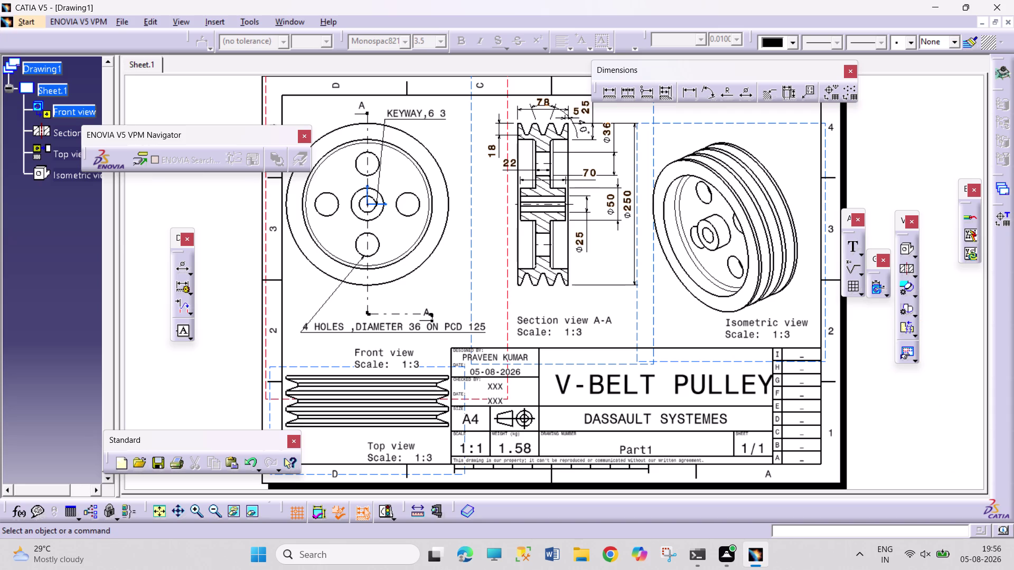
drag(872, 315, 944, 488)
drag(876, 322, 938, 486)
drag(866, 309, 894, 386)
drag(894, 386, 947, 496)
drag(859, 309, 859, 310)
drag(860, 310, 969, 476)
drag(876, 335, 937, 490)
drag(937, 490, 937, 482)
click(867, 314)
drag(868, 315, 887, 365)
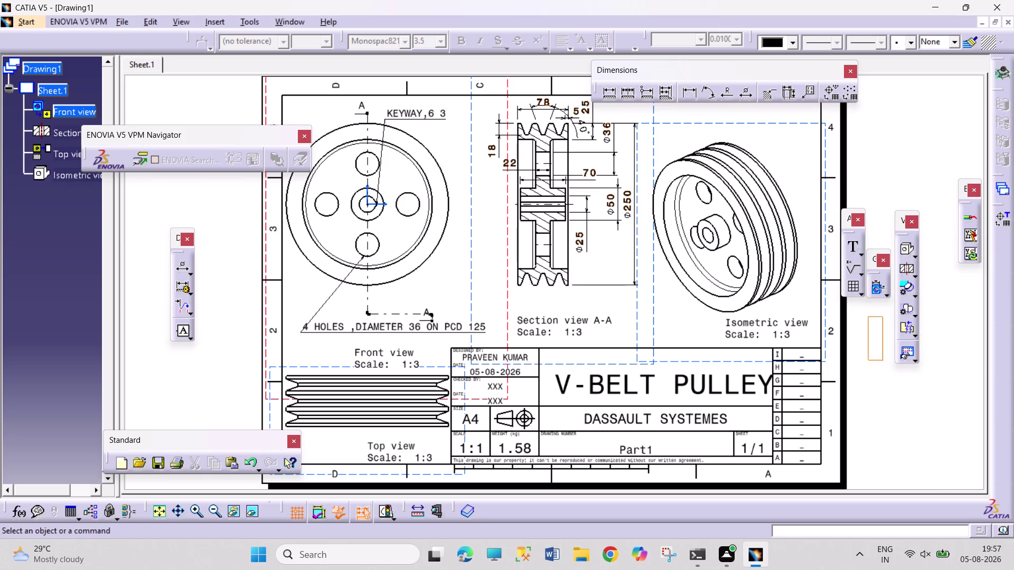
drag(886, 365, 948, 472)
drag(872, 317, 909, 394)
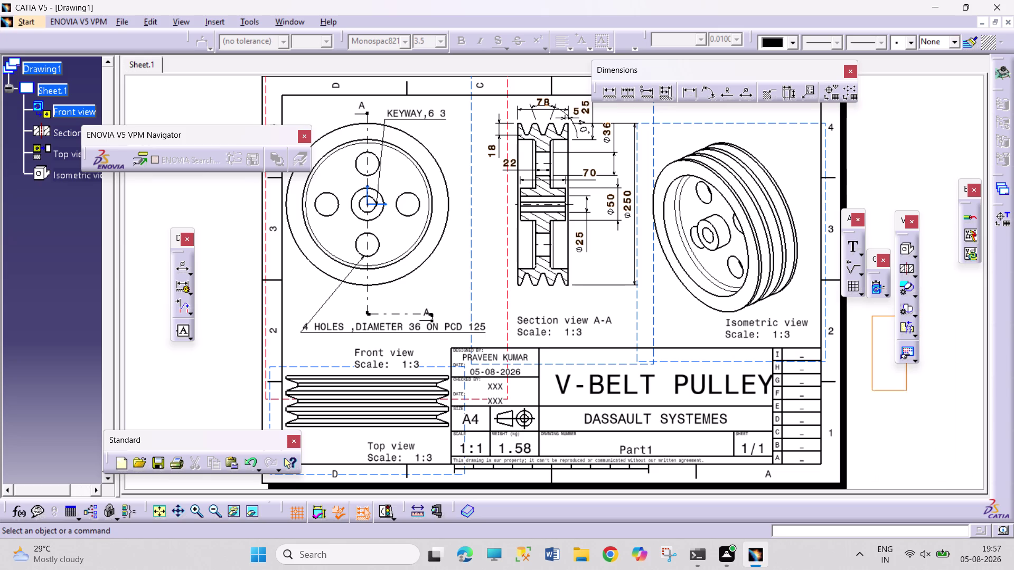
drag(908, 394, 952, 481)
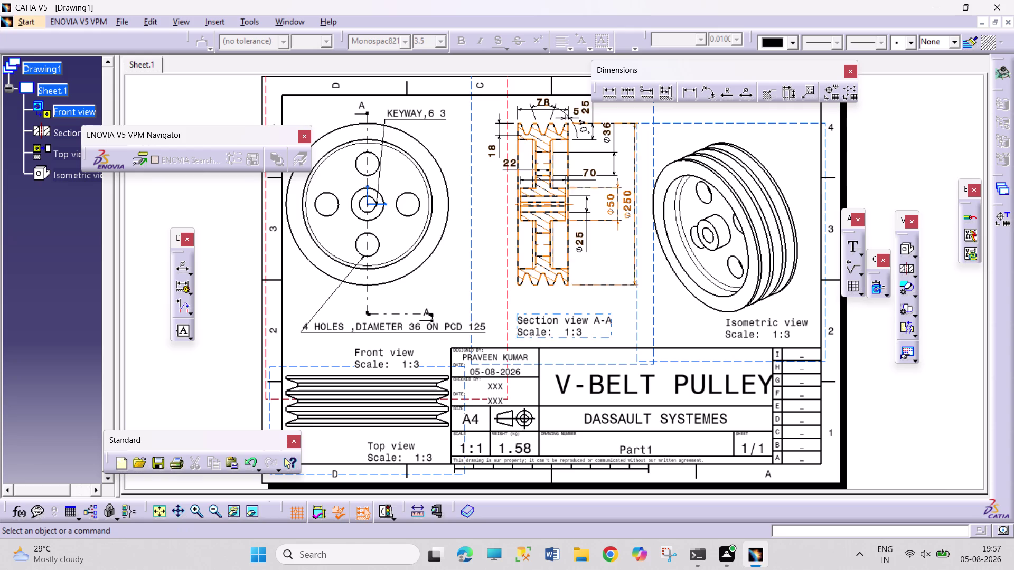
Move the holes note and readjust its leader end on the hole.
drag(361, 257, 356, 256)
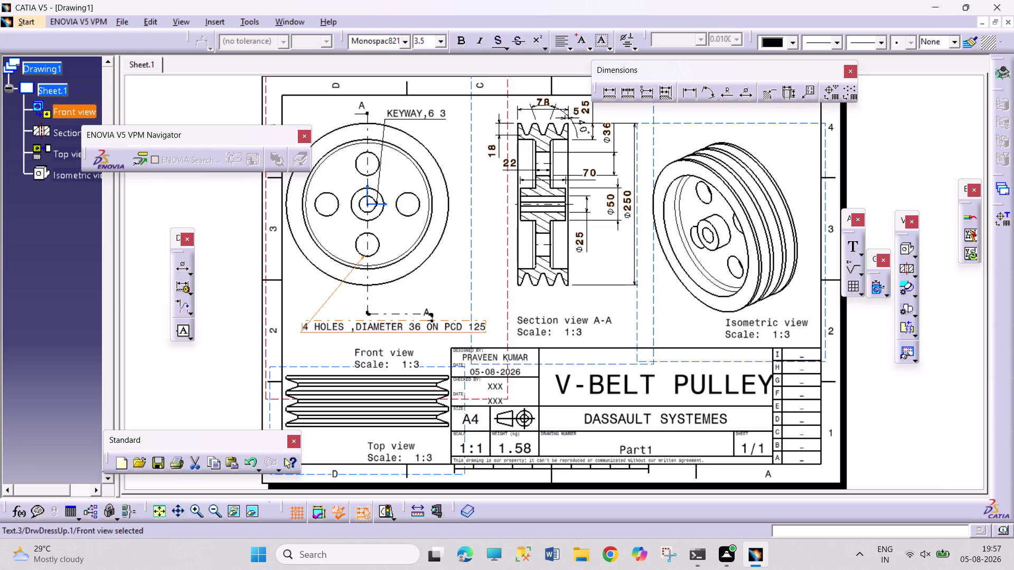
drag(356, 256, 352, 256)
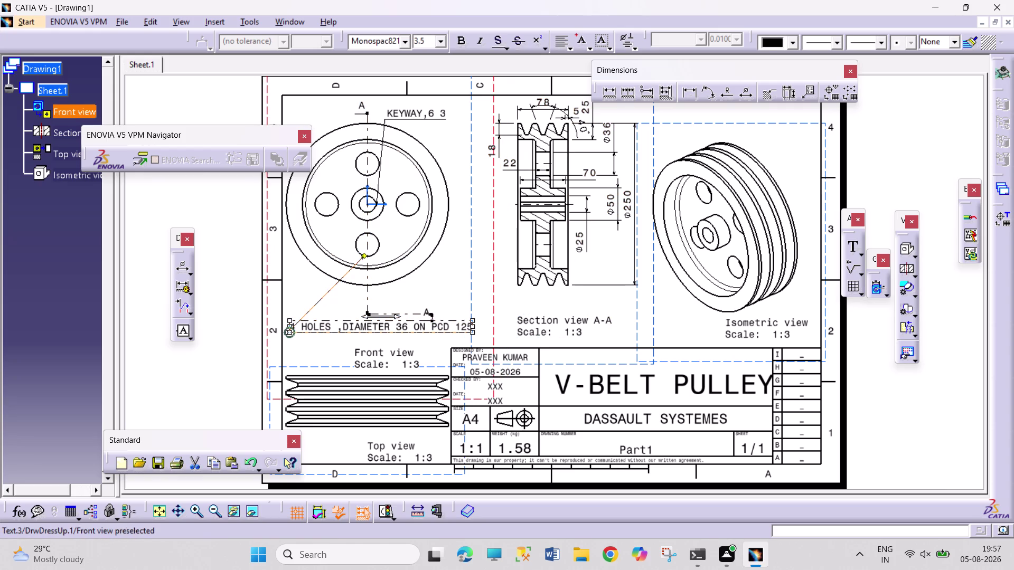
drag(363, 254, 365, 255)
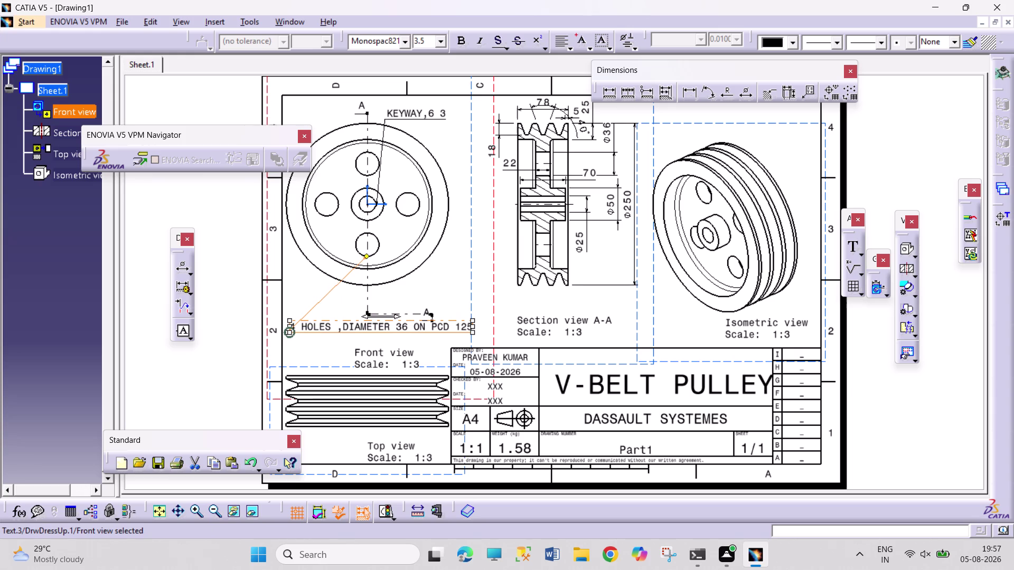
drag(365, 255, 376, 260)
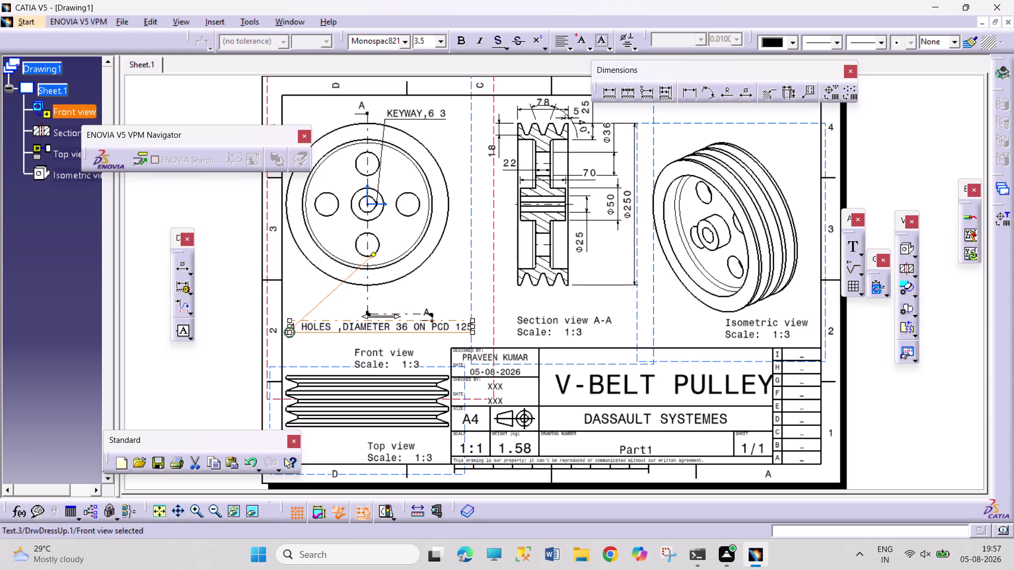
drag(376, 260, 376, 262)
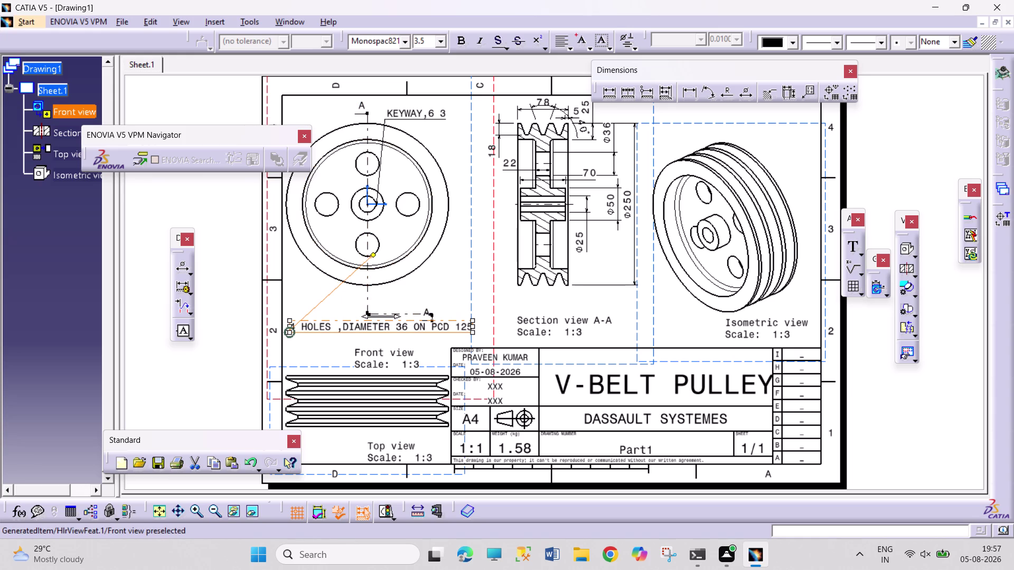
drag(375, 253, 349, 249)
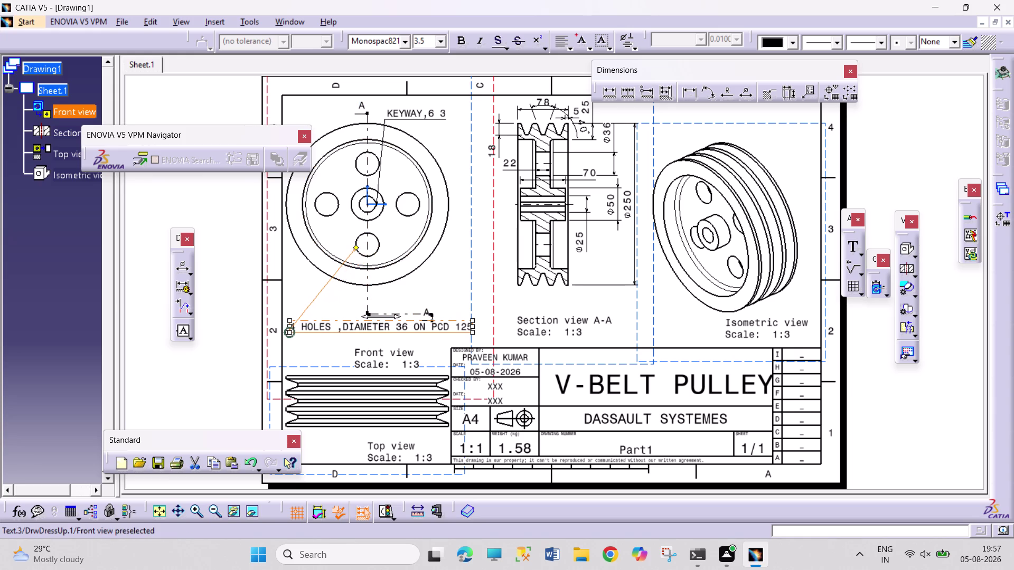
click(253, 293)
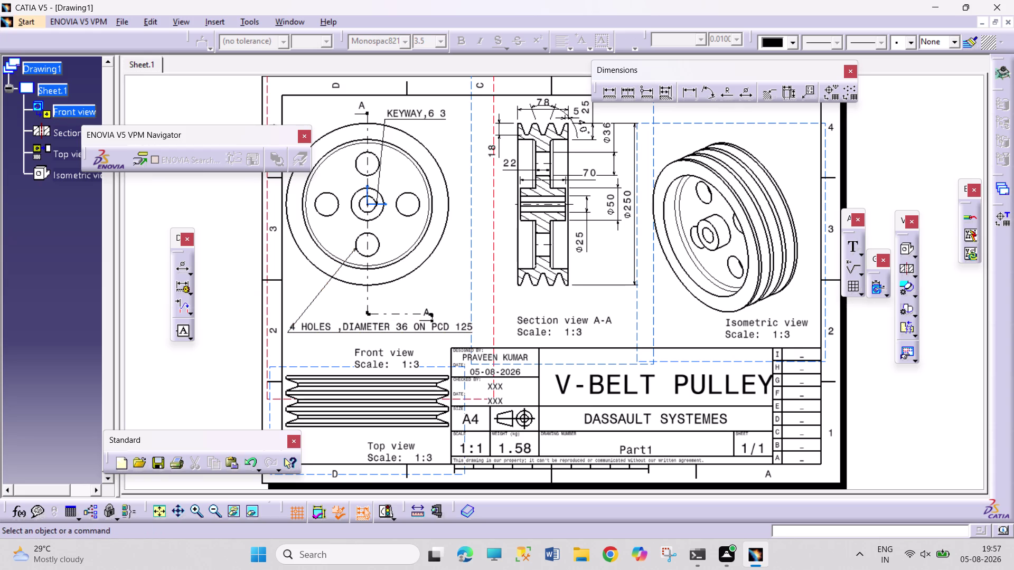
Nudge the holes note further right and set it in place.
drag(290, 331, 302, 331)
click(297, 284)
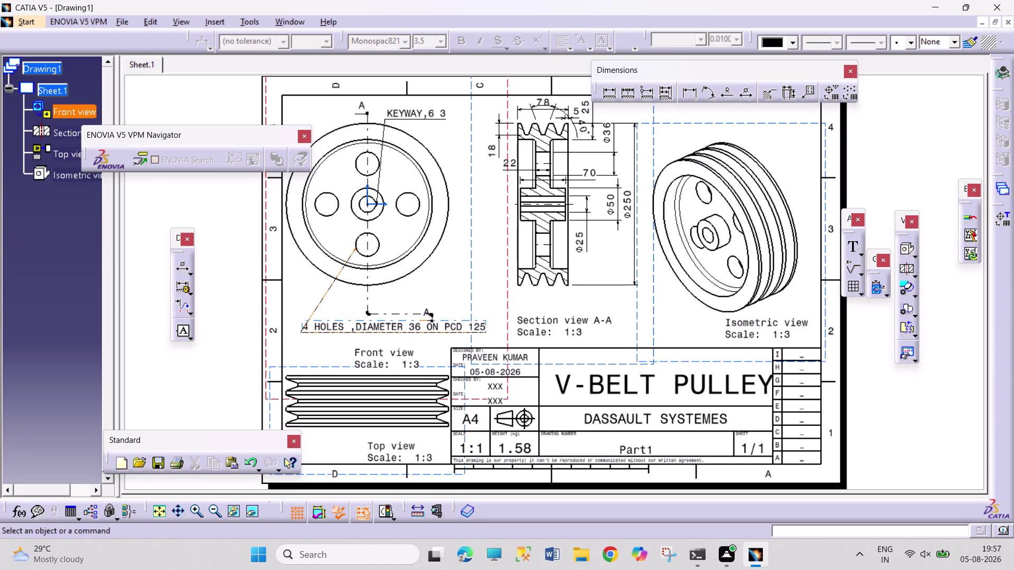
click(328, 325)
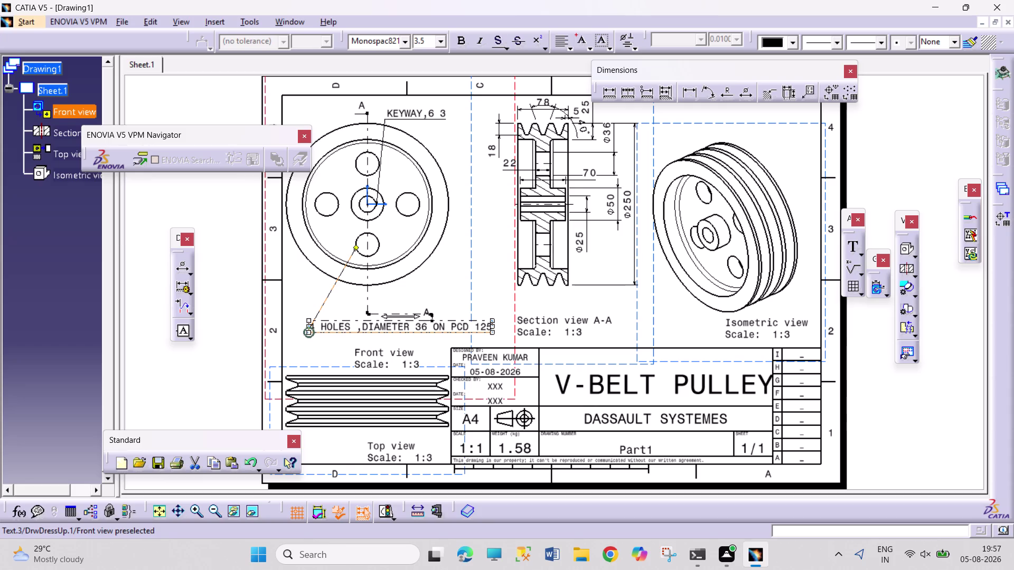
click(300, 290)
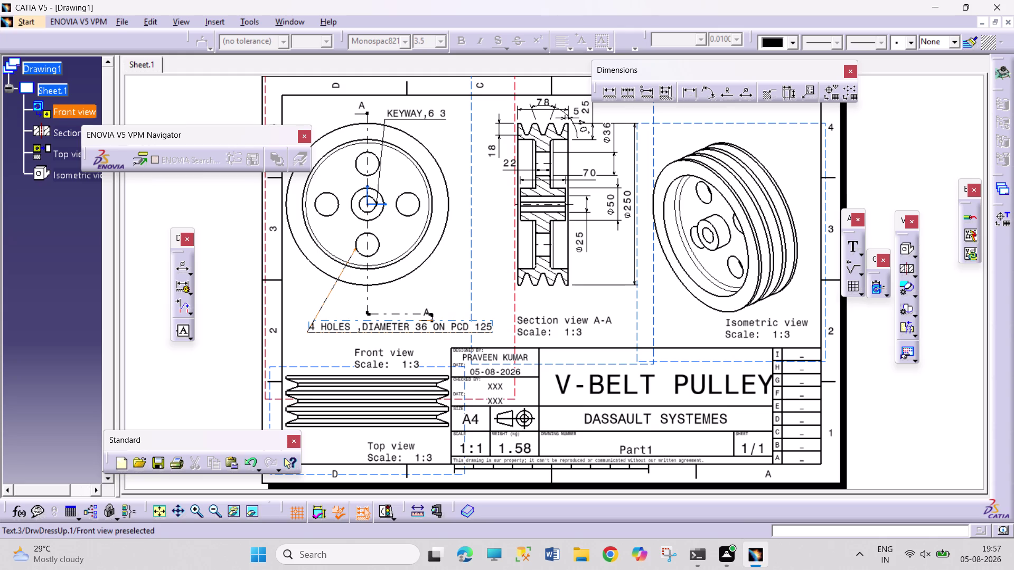
drag(156, 347, 196, 409)
drag(160, 333, 229, 418)
drag(153, 333, 224, 420)
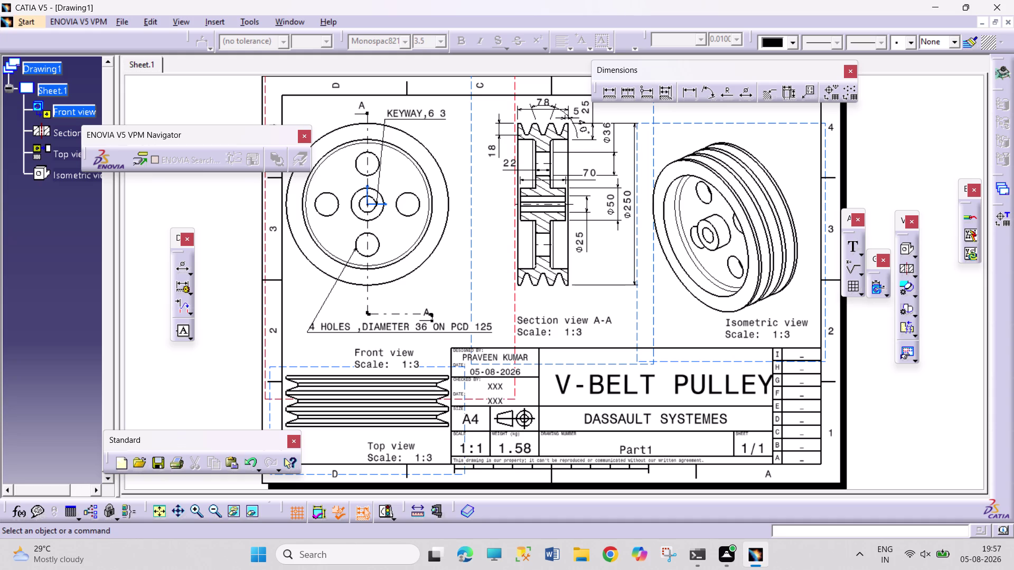
drag(144, 209, 218, 396)
drag(151, 217, 198, 375)
drag(155, 217, 214, 396)
drag(148, 206, 220, 417)
drag(146, 207, 203, 390)
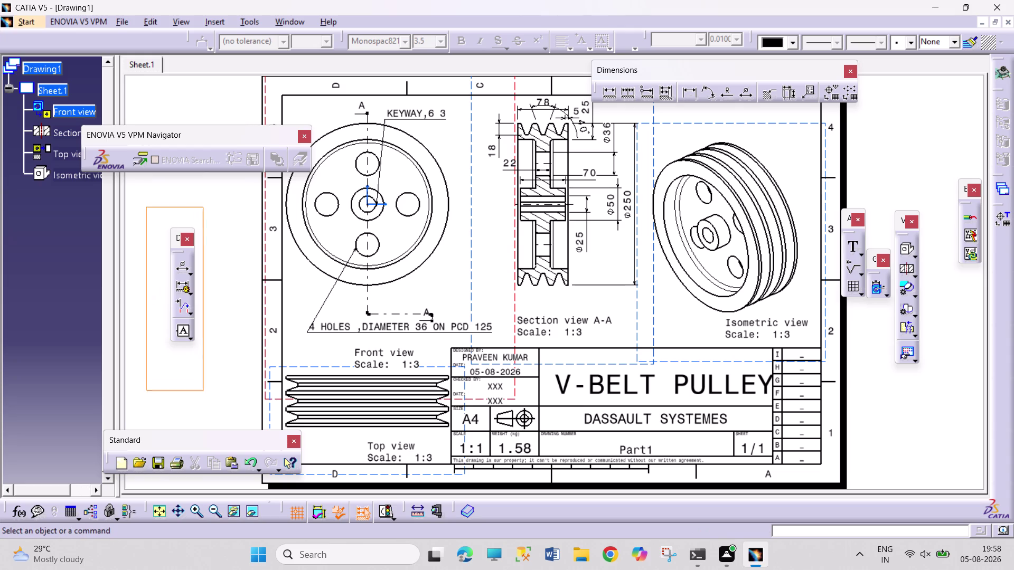
drag(203, 390, 205, 395)
drag(143, 213, 224, 410)
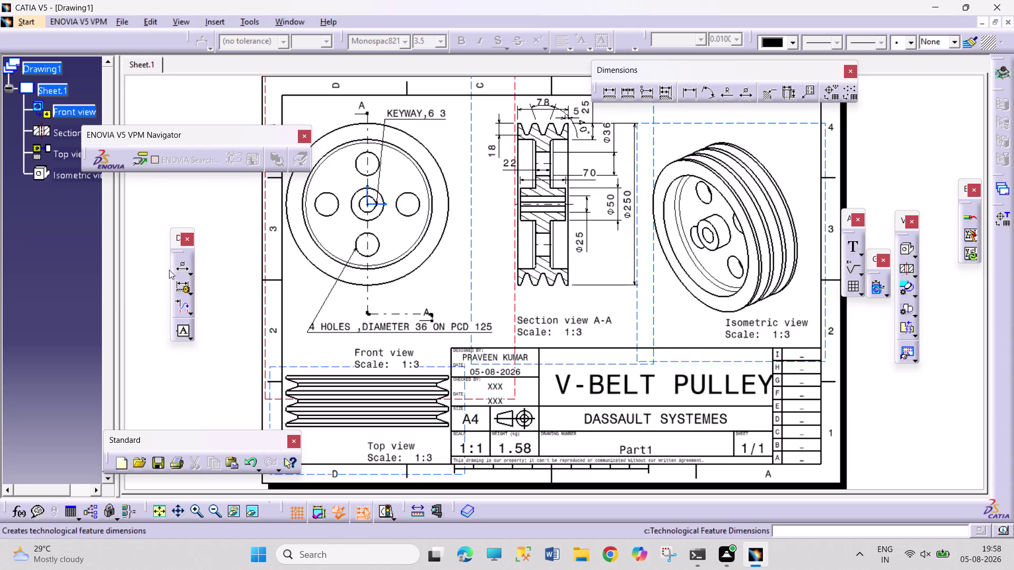
drag(145, 199, 214, 405)
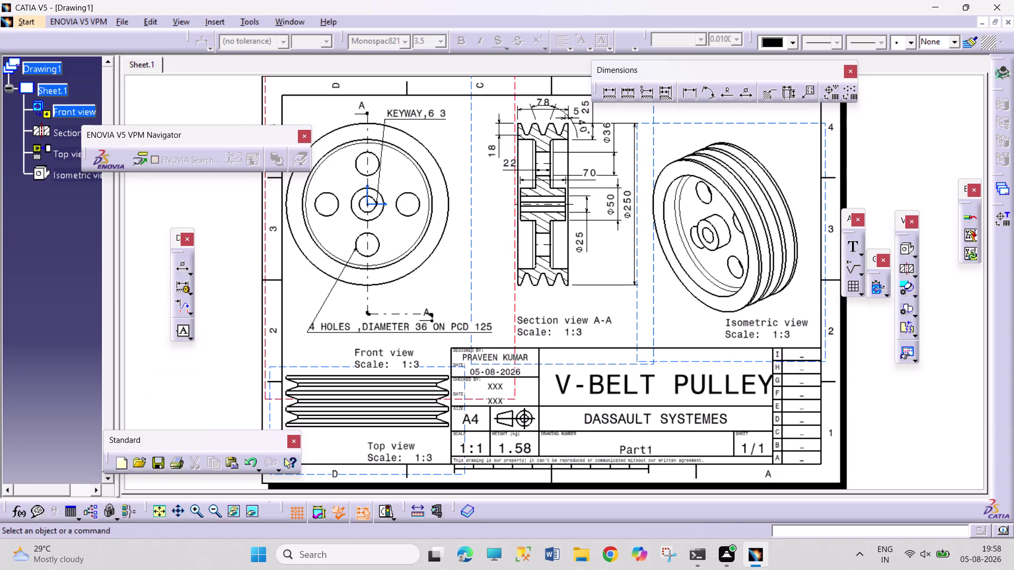
drag(145, 204, 206, 389)
drag(150, 214, 210, 389)
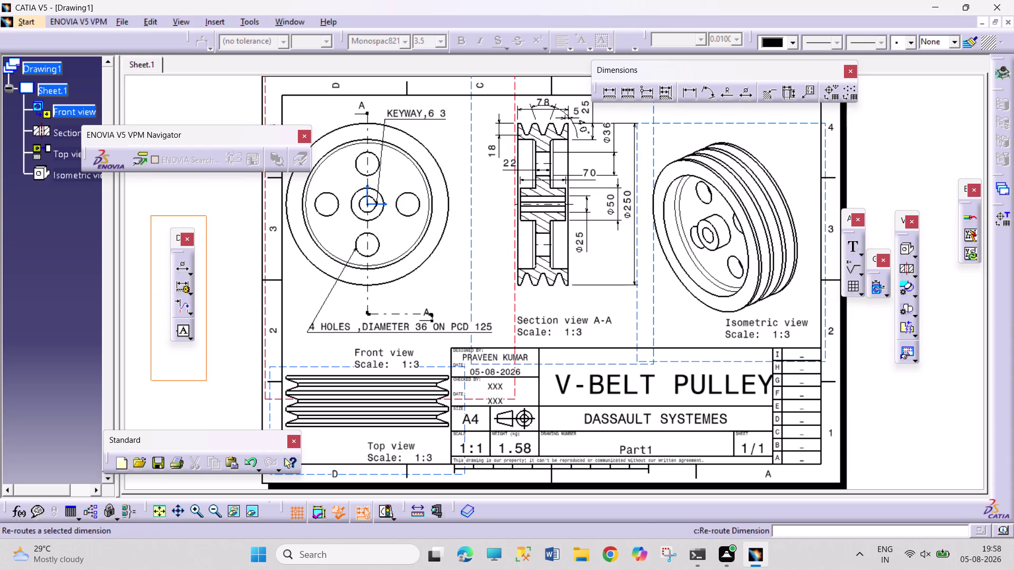
drag(210, 389, 211, 391)
drag(152, 214, 211, 399)
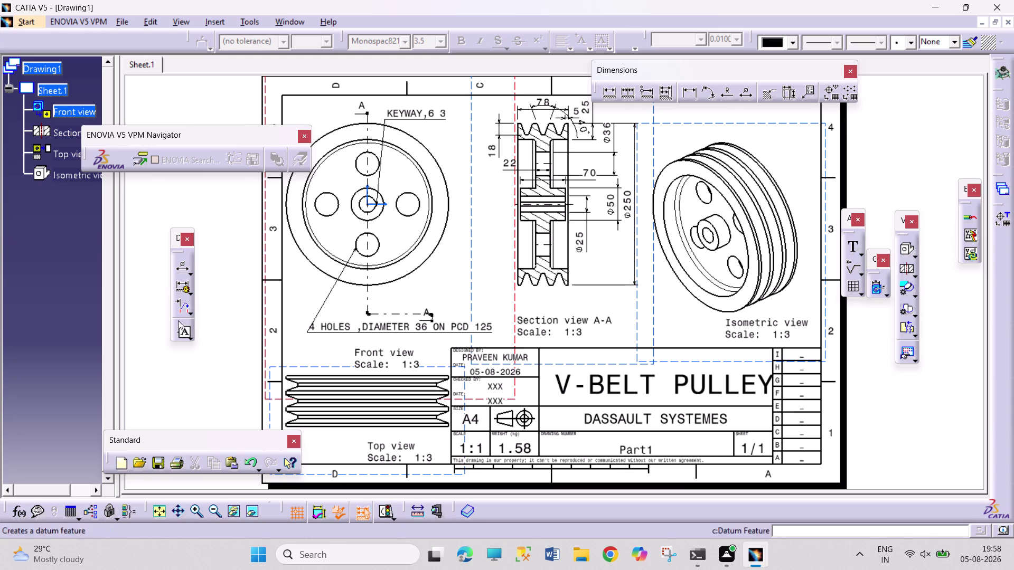
drag(142, 209, 212, 400)
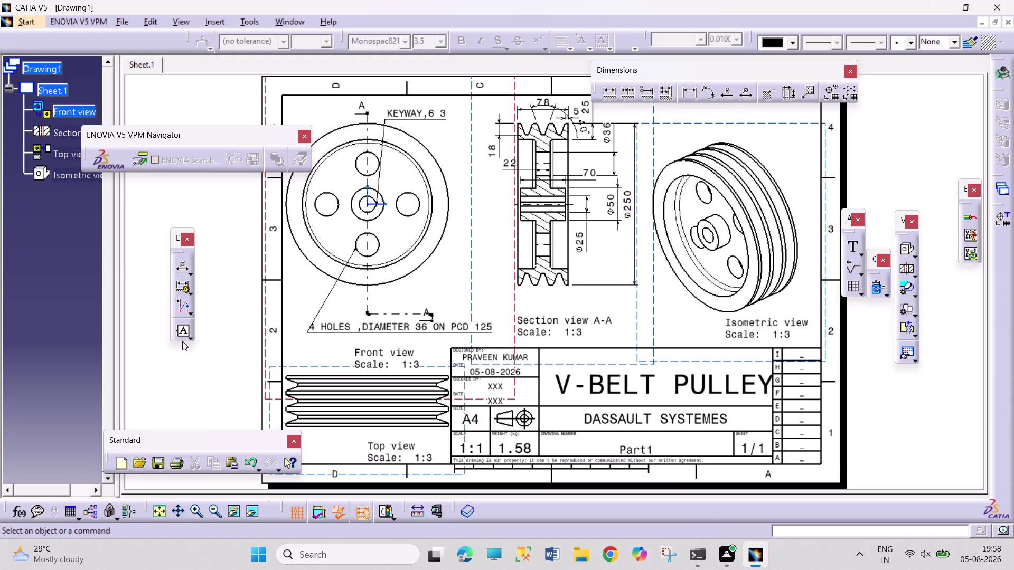
drag(145, 222, 210, 389)
drag(146, 199, 216, 387)
drag(141, 205, 220, 384)
drag(141, 219, 226, 387)
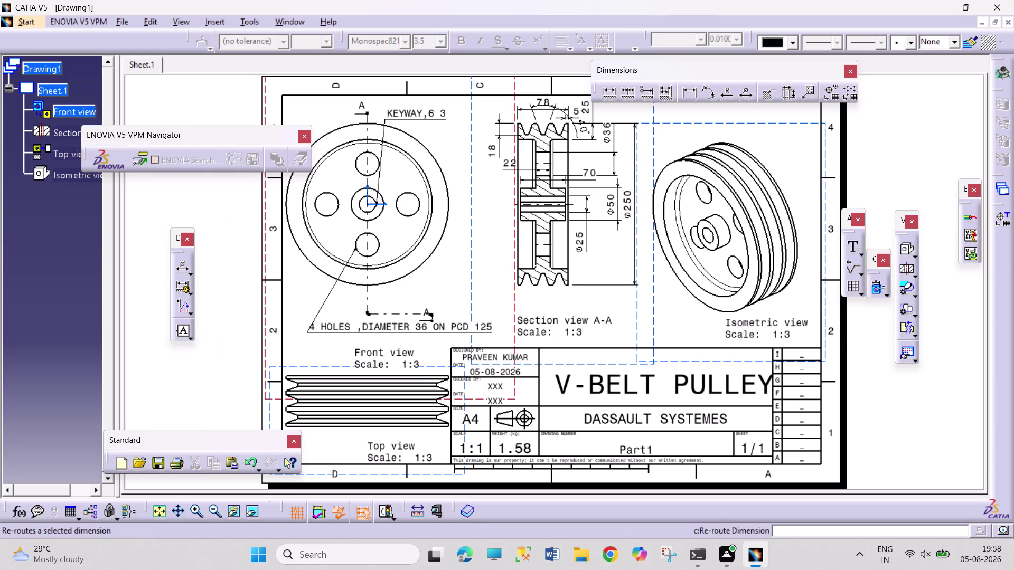
drag(129, 195, 249, 418)
drag(143, 202, 150, 233)
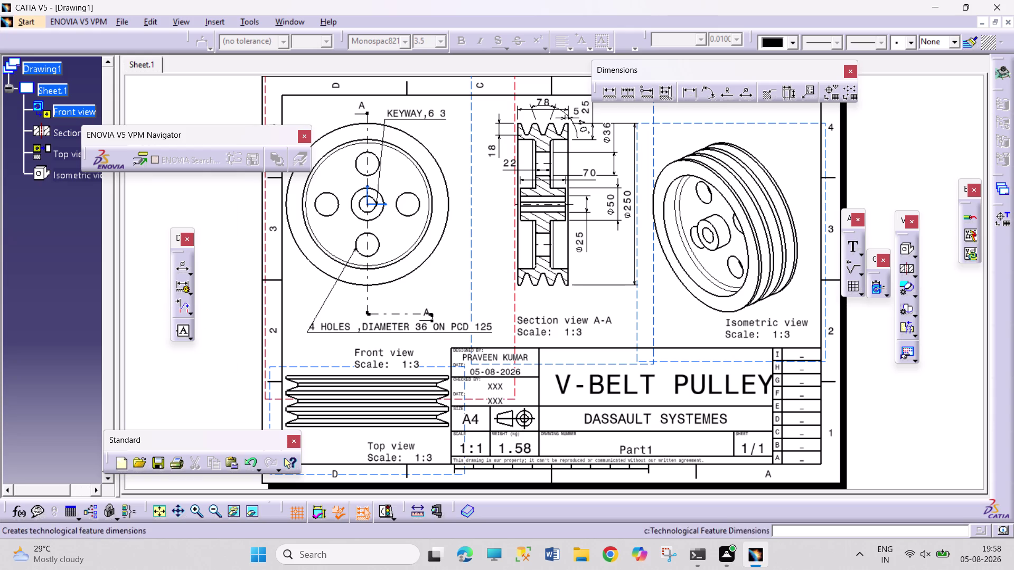
drag(150, 234, 216, 390)
drag(139, 205, 220, 347)
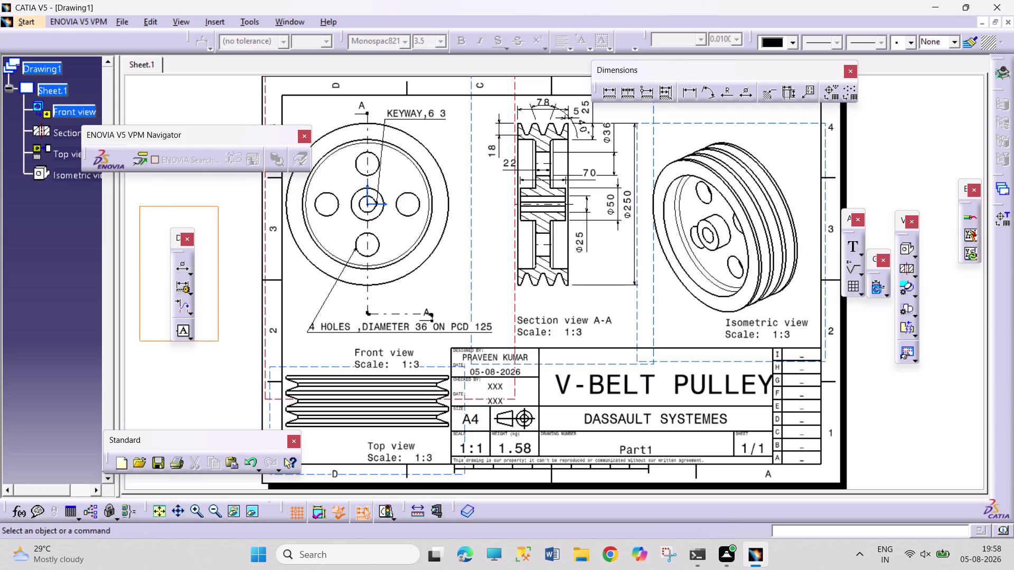
drag(220, 347, 231, 375)
drag(142, 208, 143, 209)
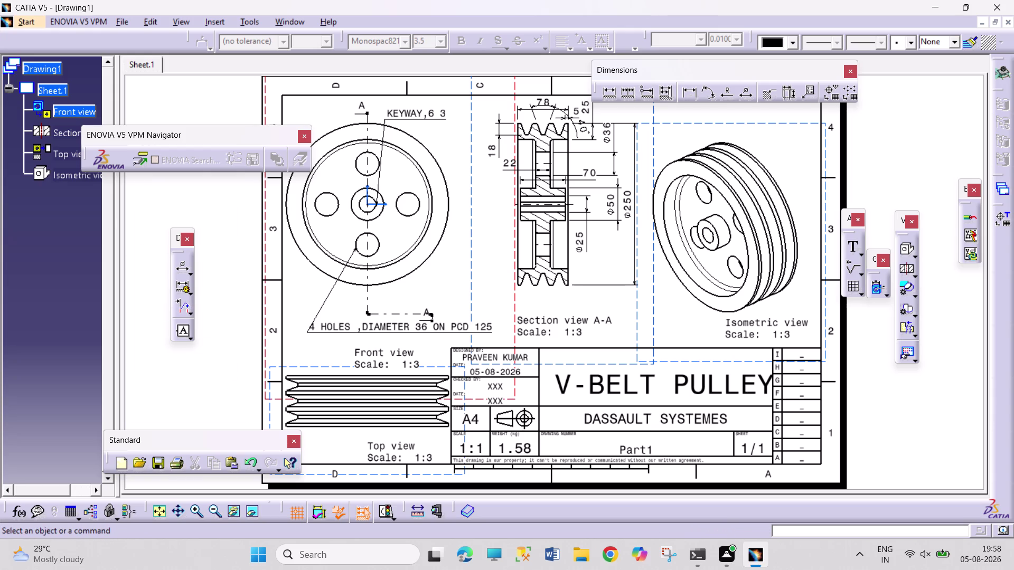
drag(142, 209, 228, 384)
drag(143, 196, 231, 364)
drag(130, 207, 244, 399)
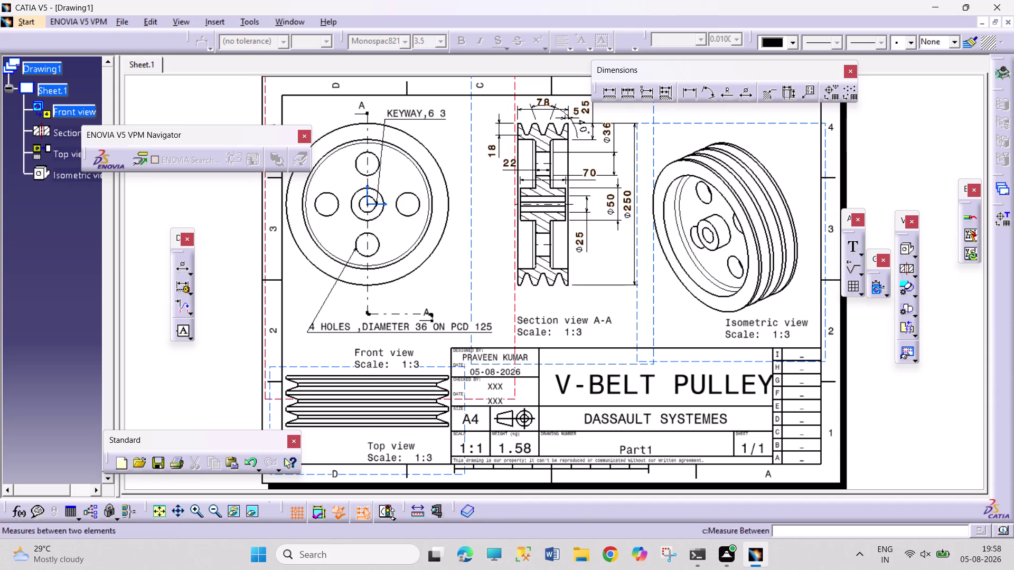
click(200, 512)
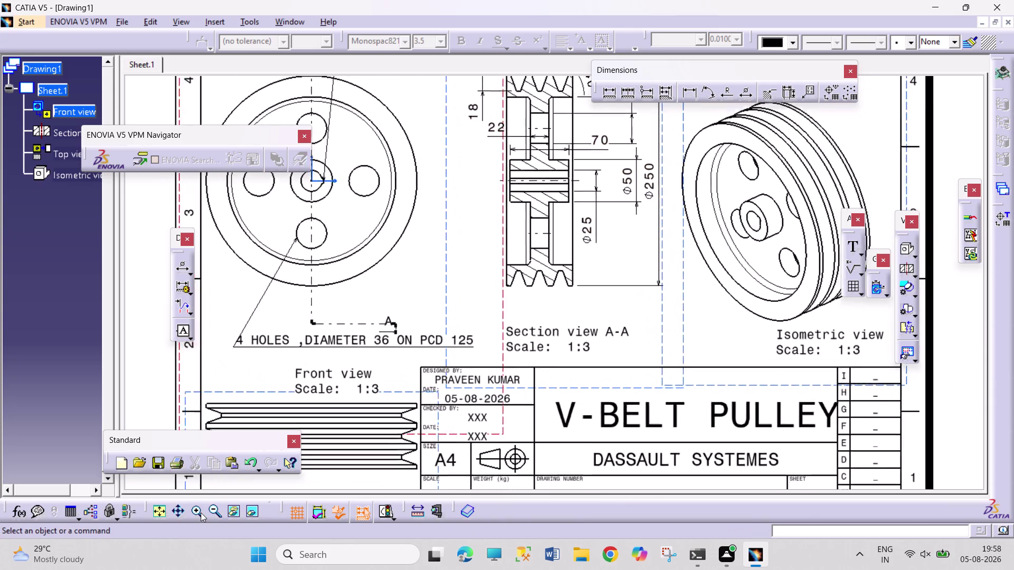
click(201, 512)
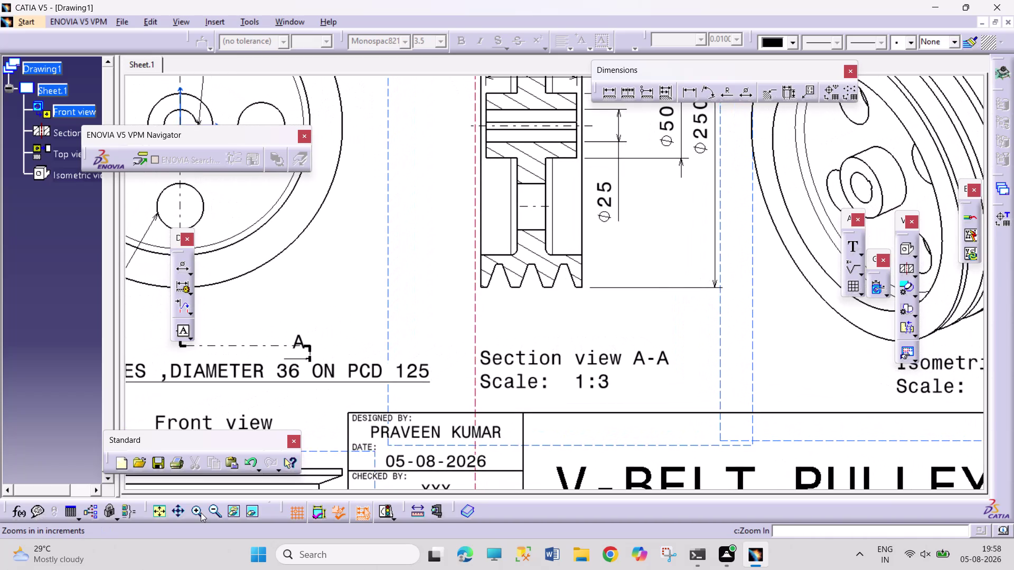
click(162, 514)
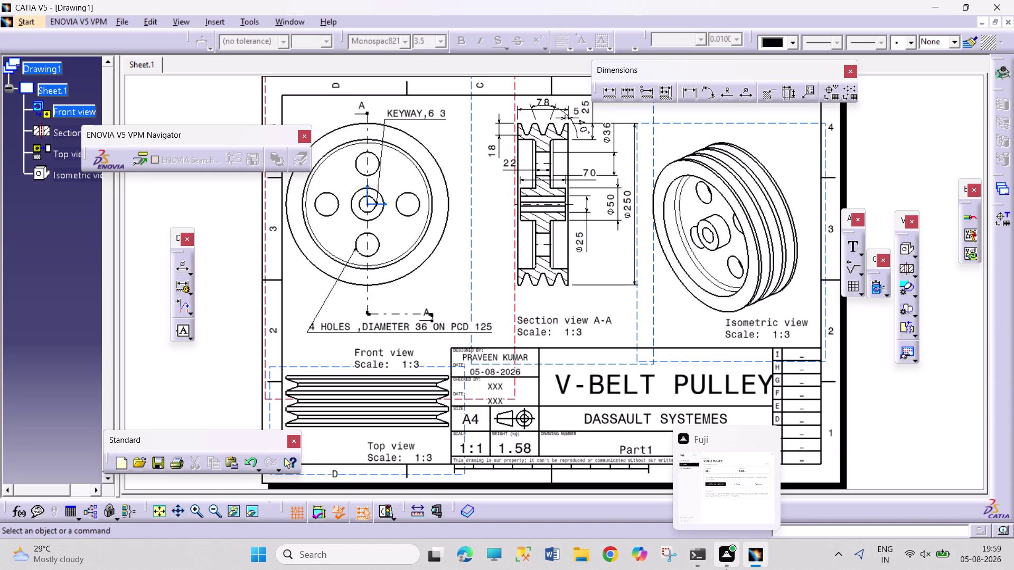
key(ctrl+s)
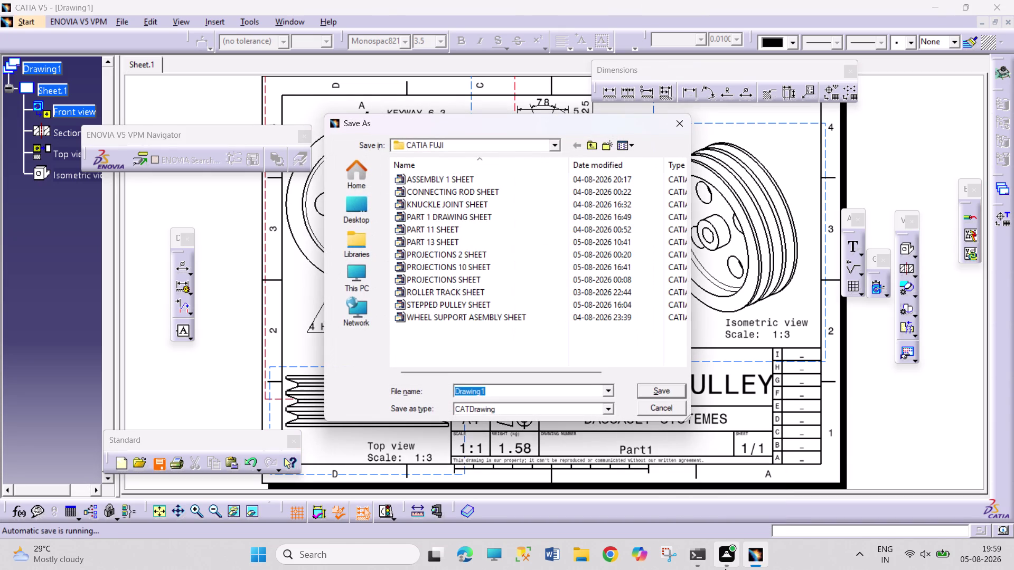
Save the drawing as CATDrawing named 'V BELT PULLEY SHEET'.
text(V)
key(space)
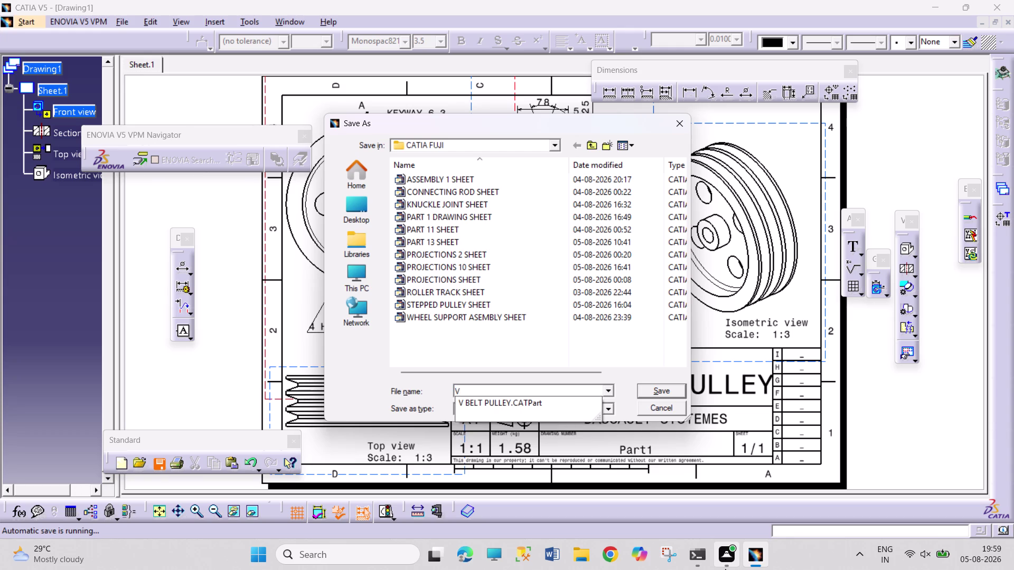
text(BEL)
text(T PULL)
text(ER)
key(BackSpace)
text(Y)
key(space)
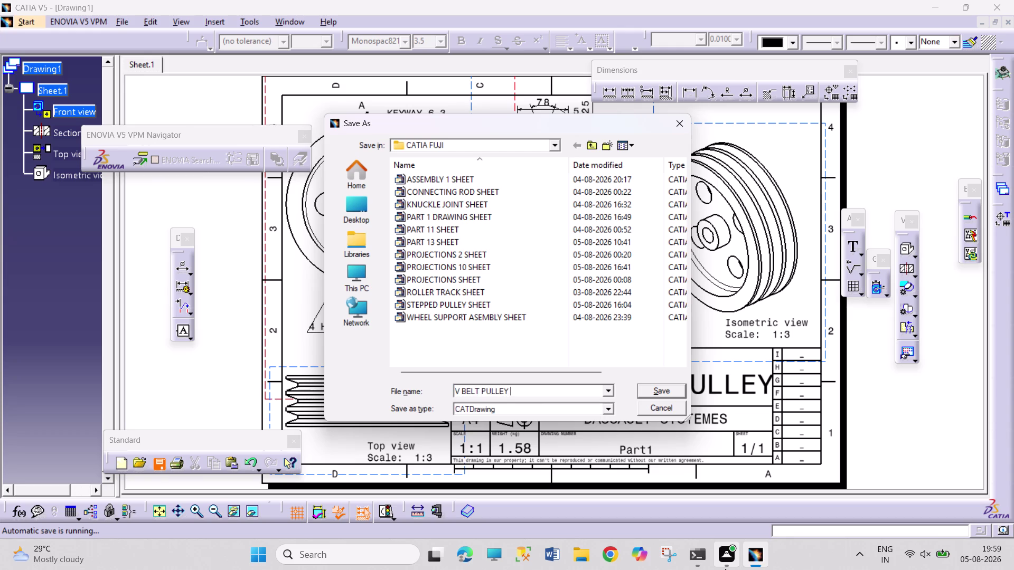
text(SHEE)
text(T)
key(Return)
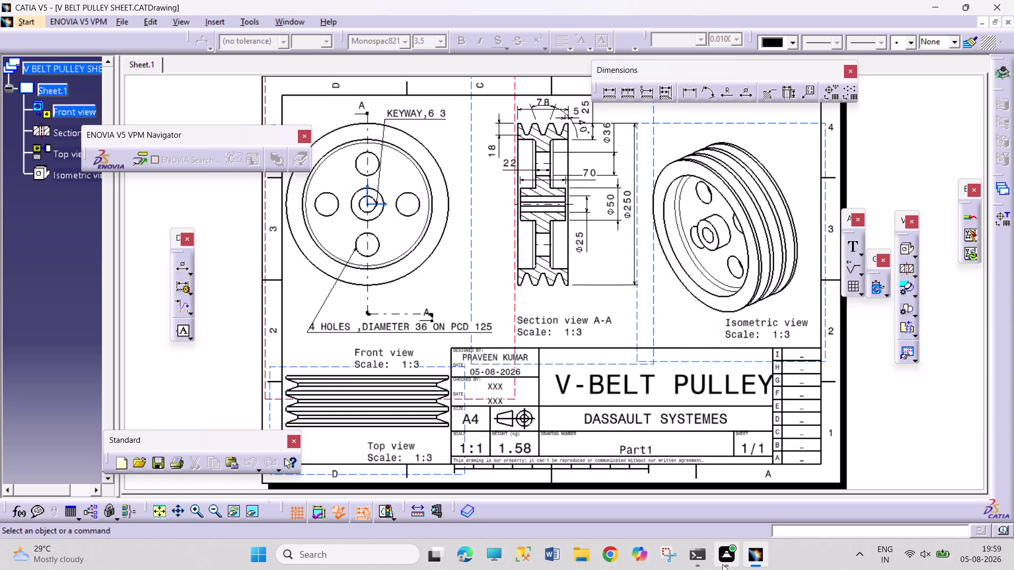
key(ctrl+p)
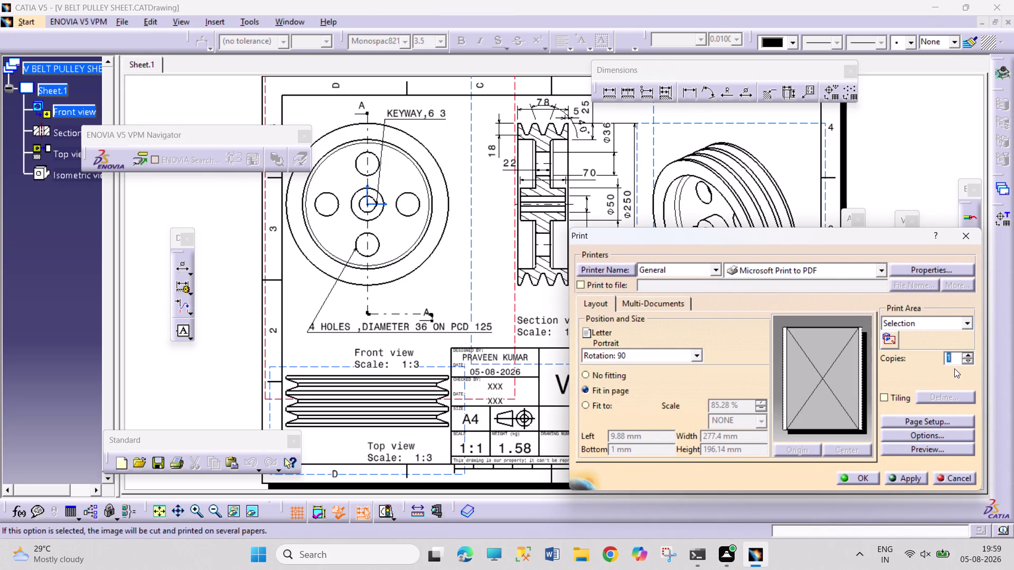
Set A4 ISO paper in Page Setup and print to Microsoft Print to PDF.
click(940, 417)
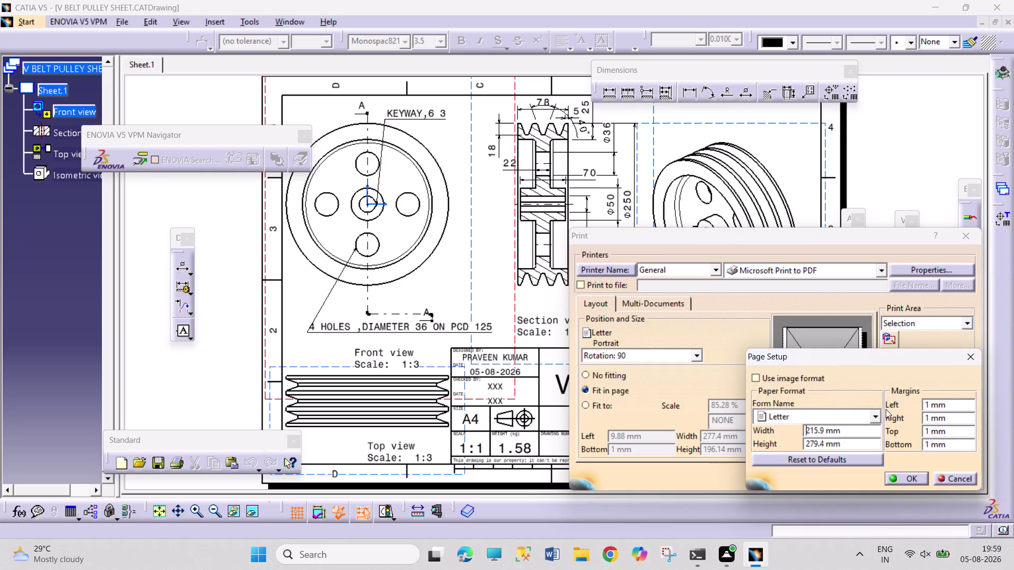
click(877, 416)
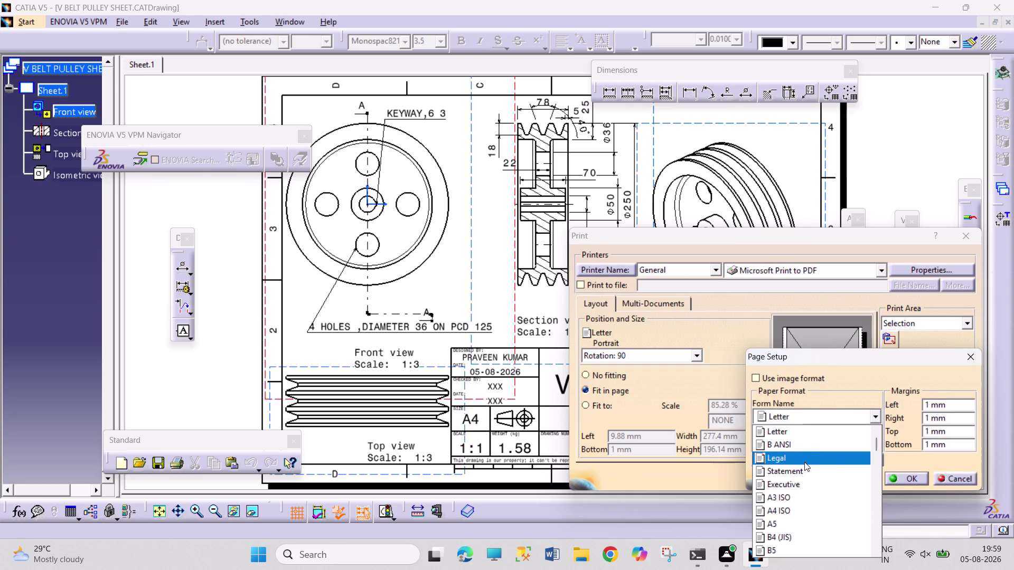
click(823, 508)
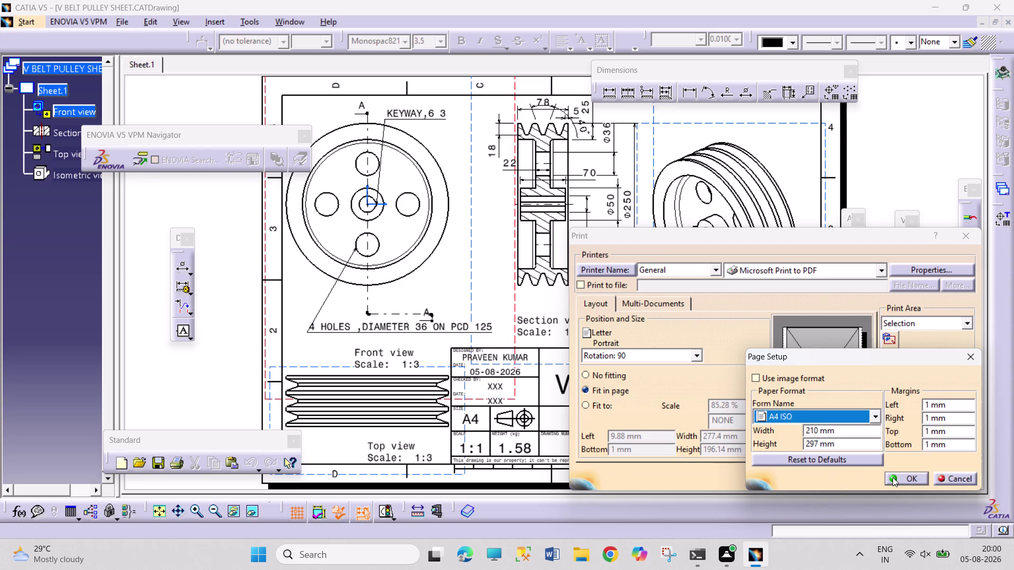
click(892, 477)
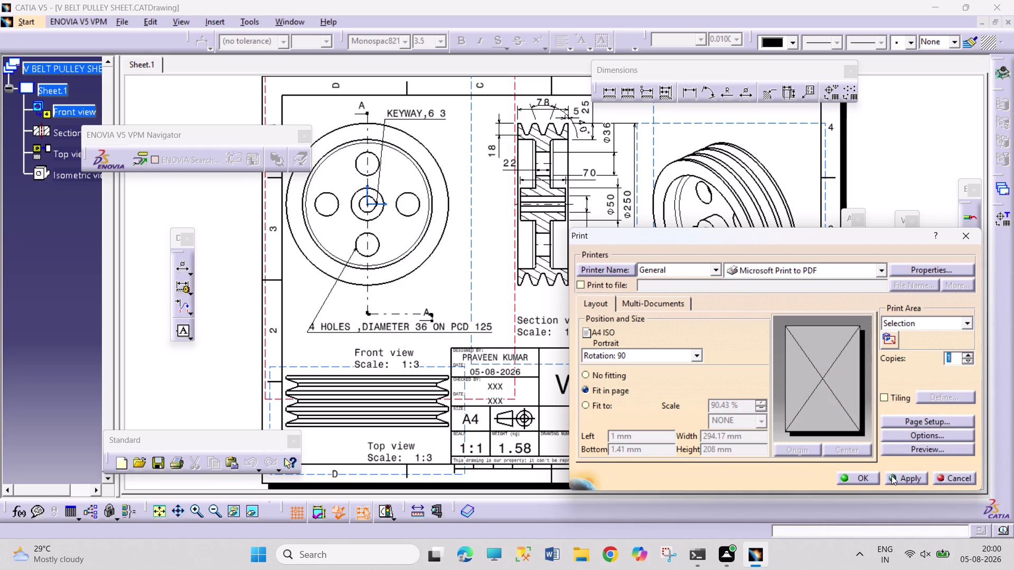
click(893, 477)
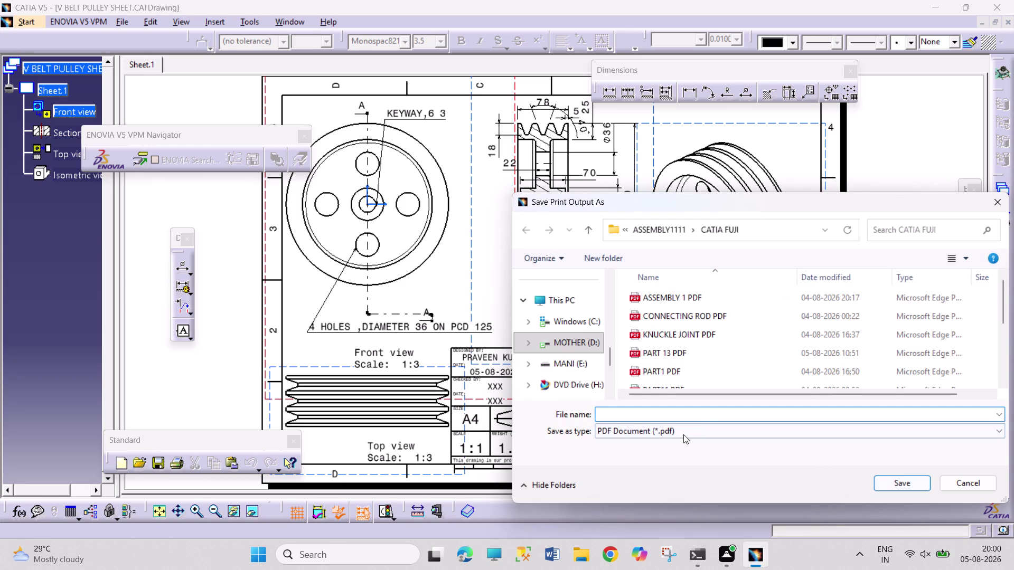
Save the PDF output as 'V BELT PULLEY PDF' and preview the A4 sheet.
text(V B)
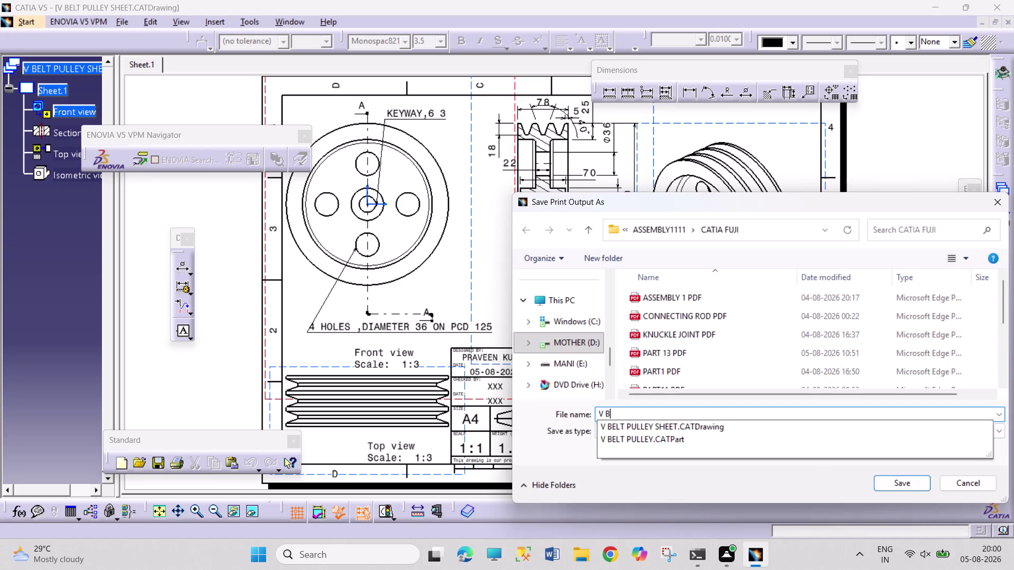
text(ELT)
key(space)
key(p)
key(u)
text(LLEY)
key(space)
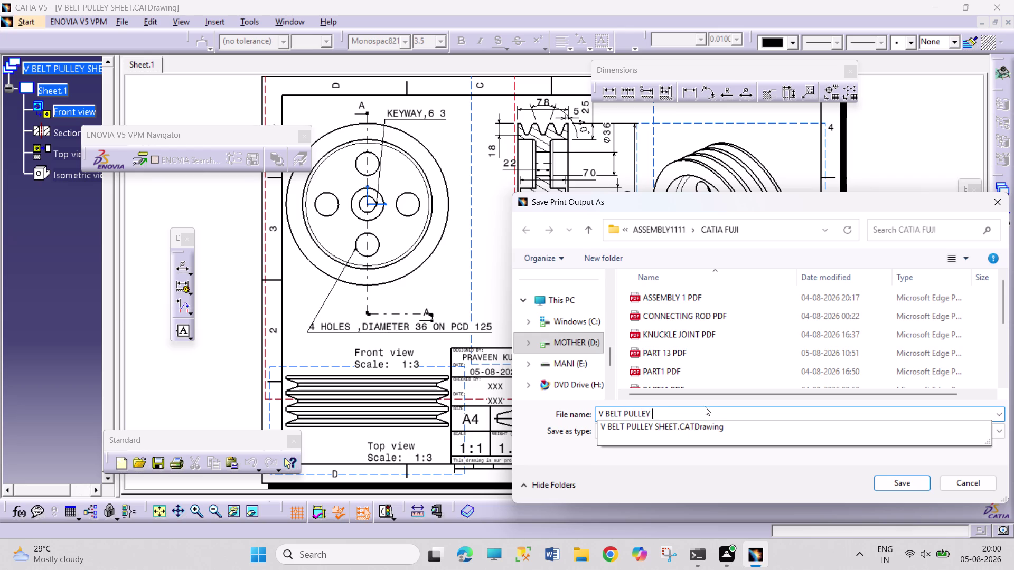
text(PD)
text(F)
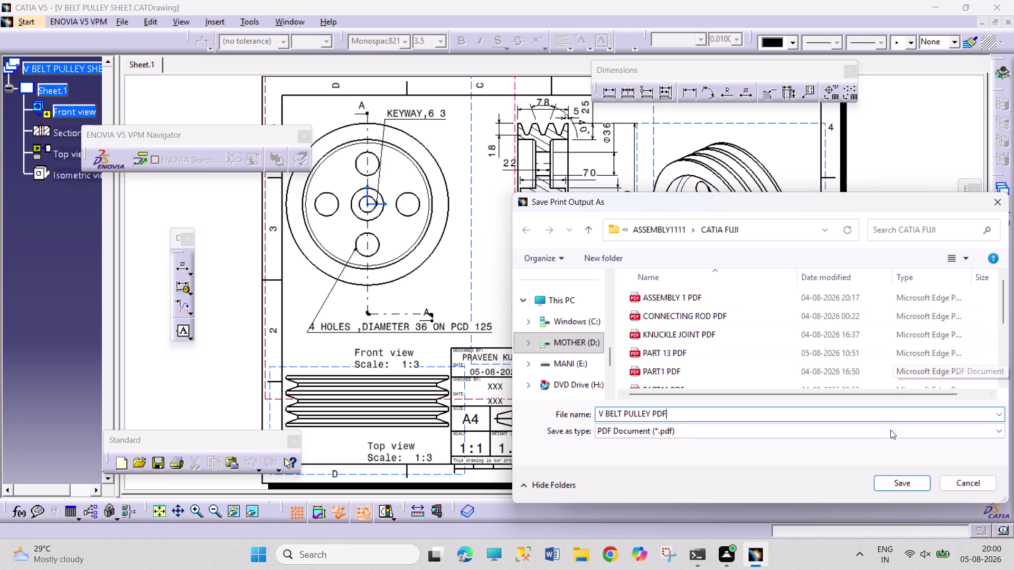
click(897, 482)
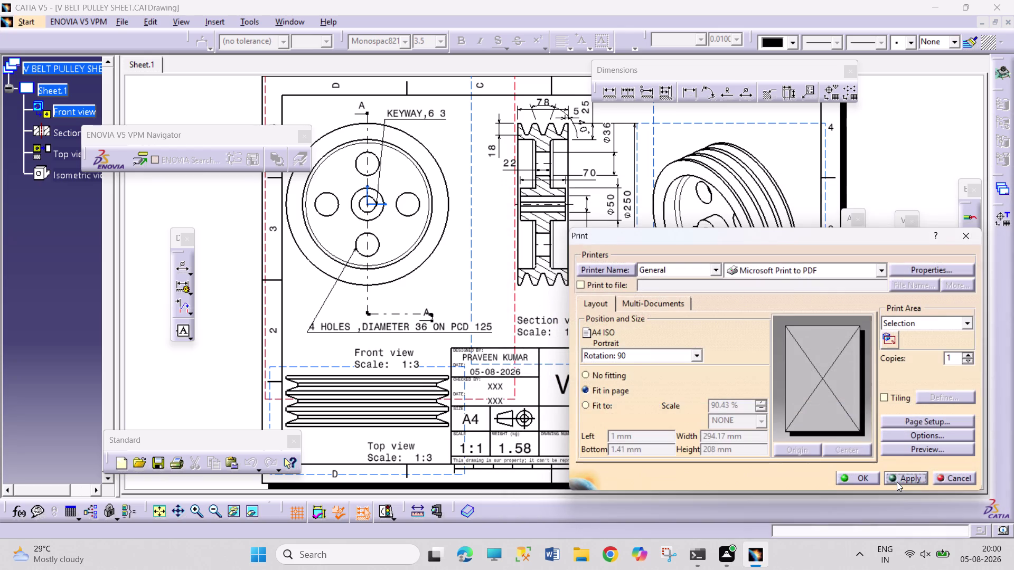
click(936, 450)
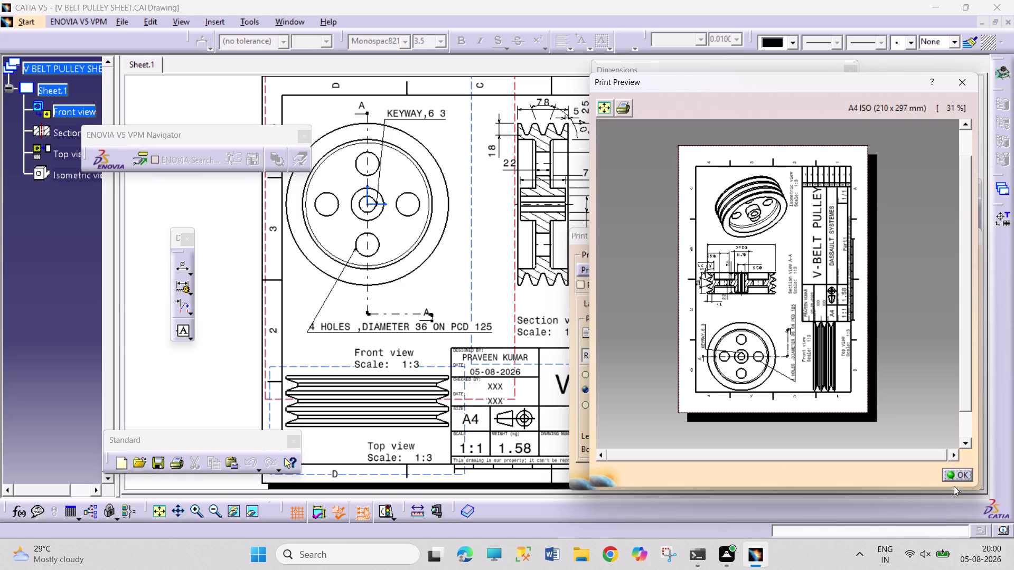
Print the V-belt pulley sheet to an A4 PDF file via Microsoft Print to PDF.
click(955, 474)
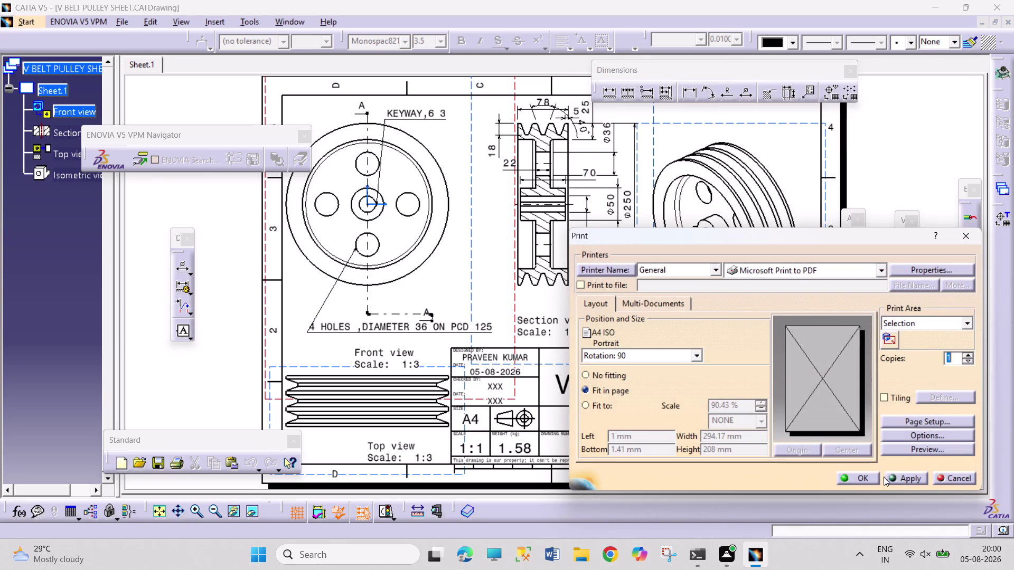
click(871, 474)
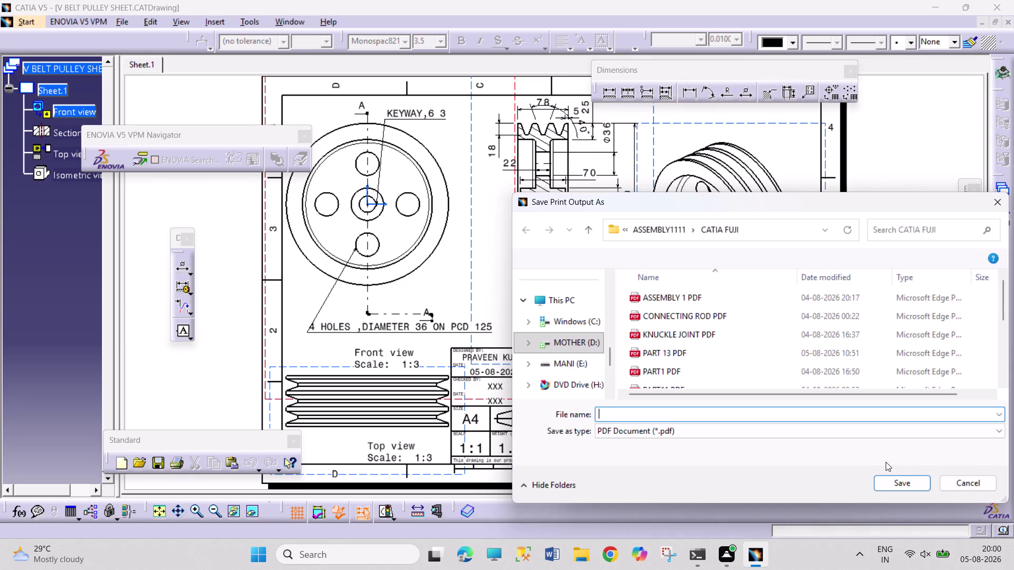
click(948, 483)
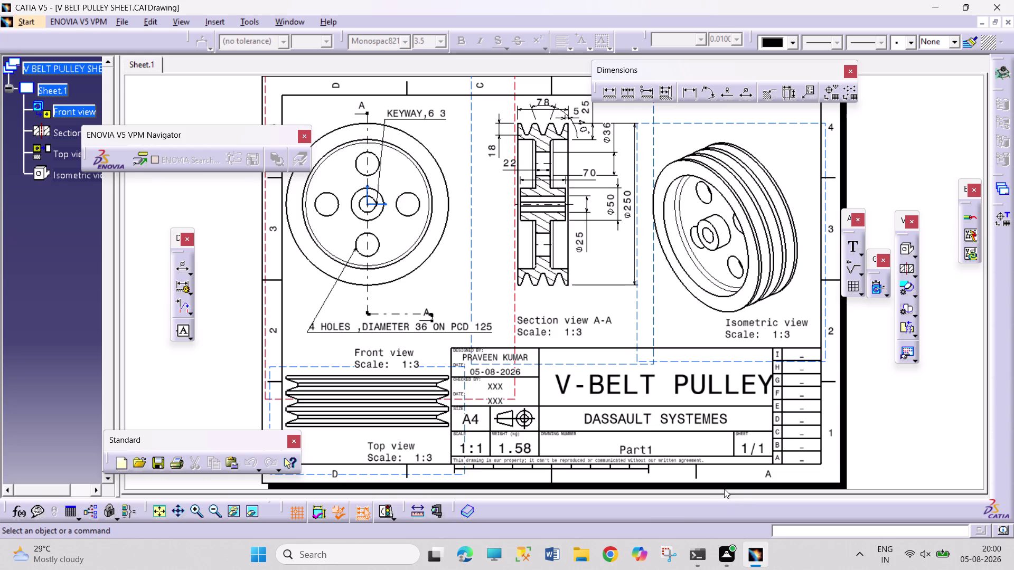
click(569, 561)
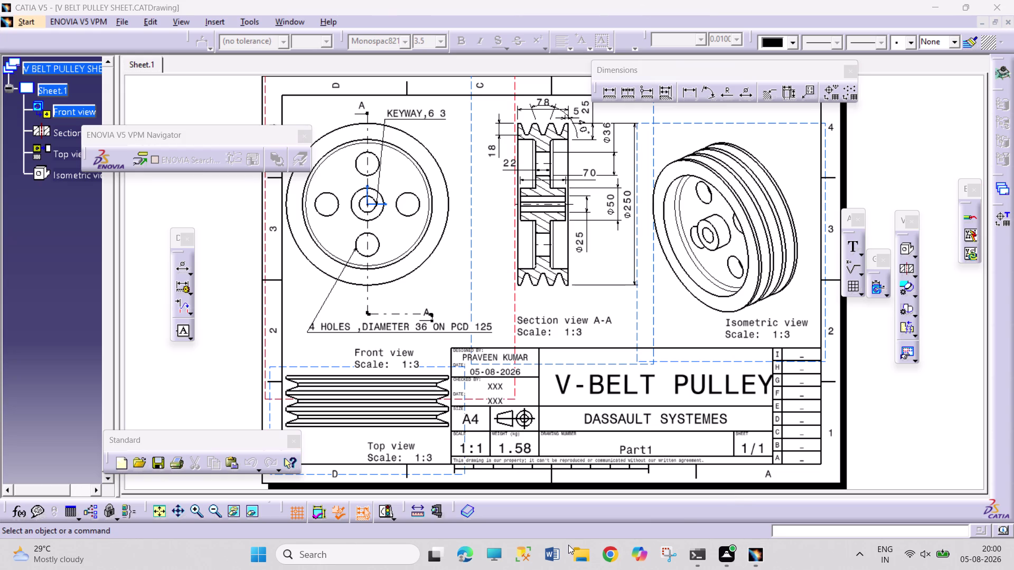